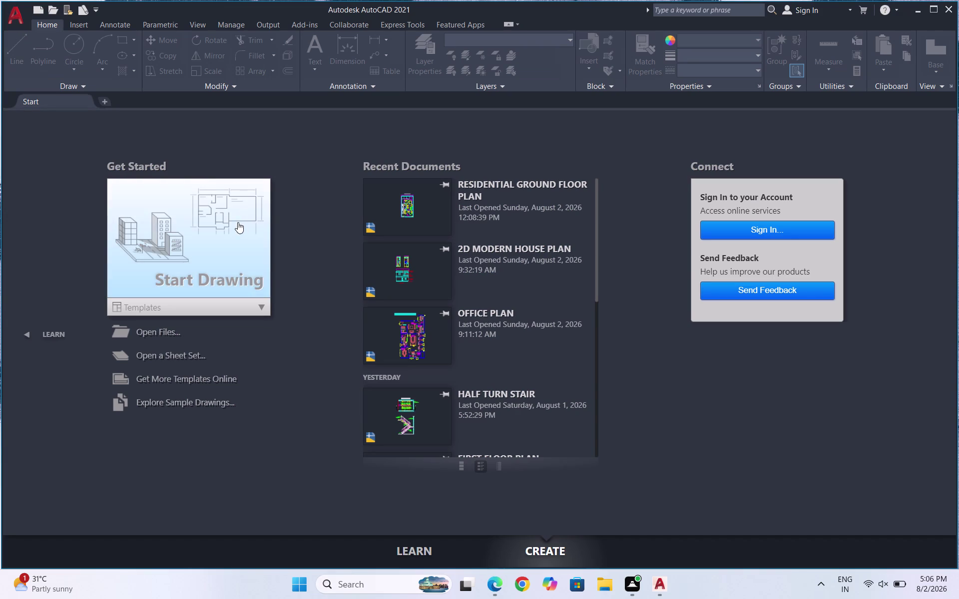
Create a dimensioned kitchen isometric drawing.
Start a new blank drawing and enter the UN units command.
double_click(238, 223)
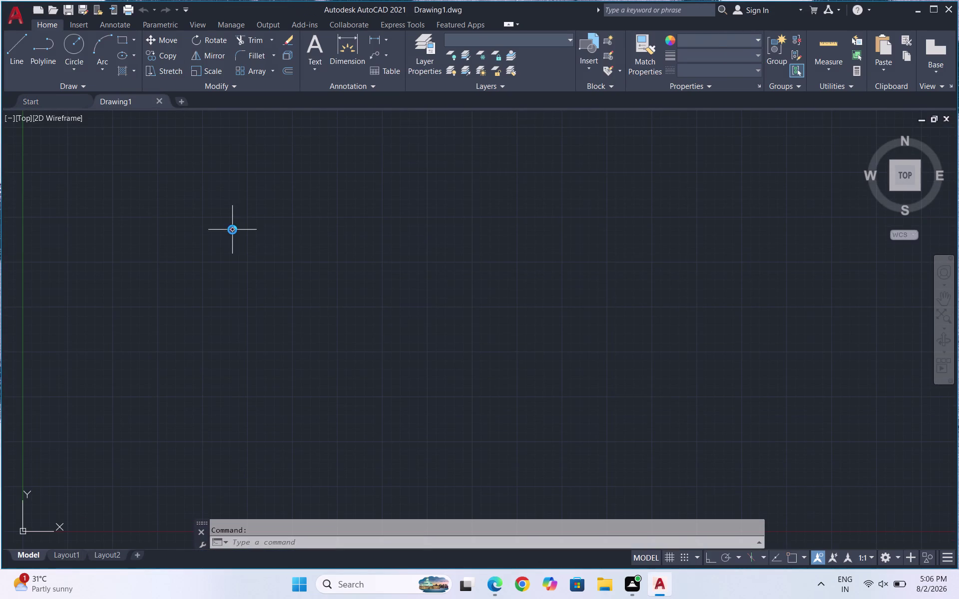
text(UN)
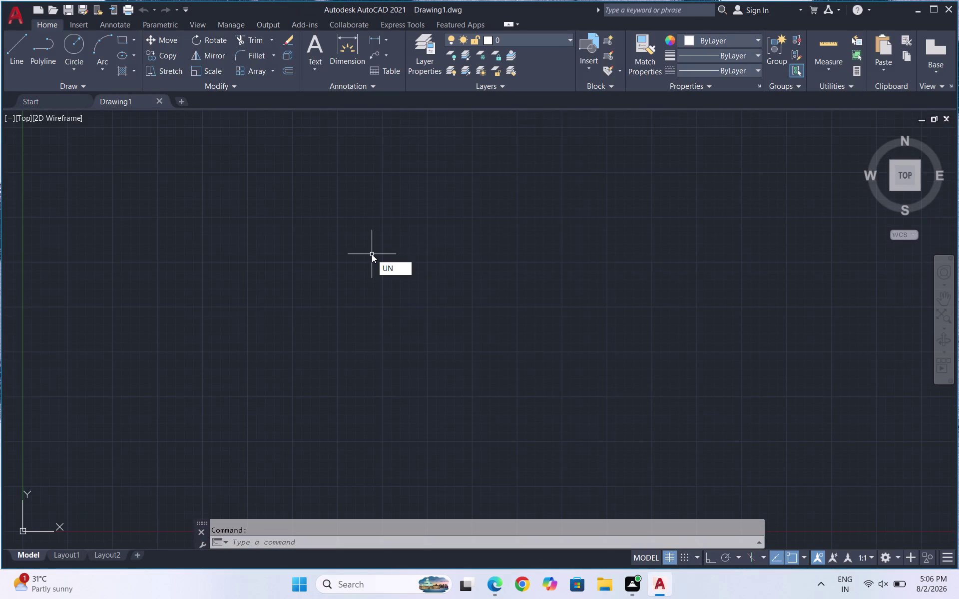
key(Escape)
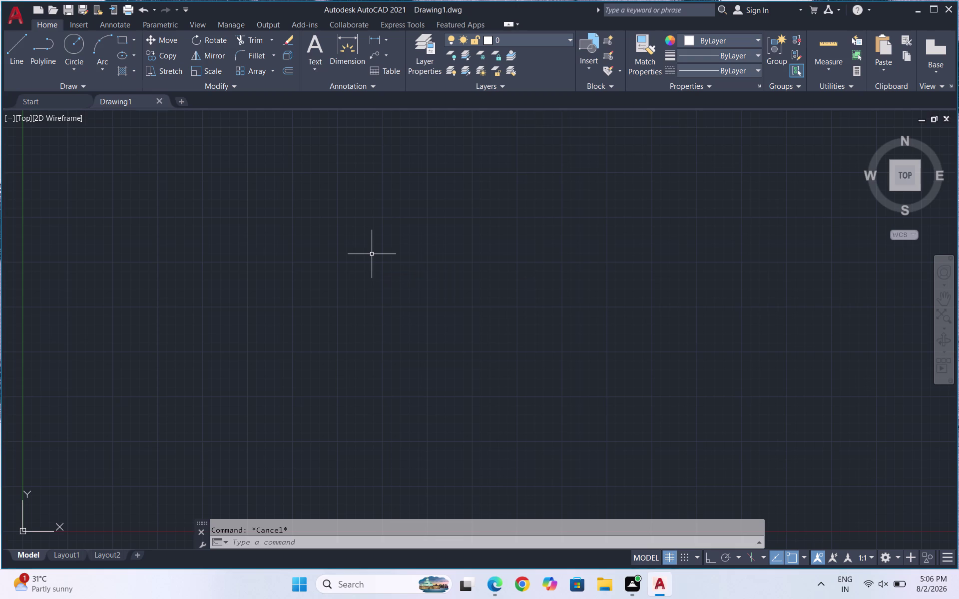
Set the drawing units insertion scale to Millimeters.
text(UN)
key(Return)
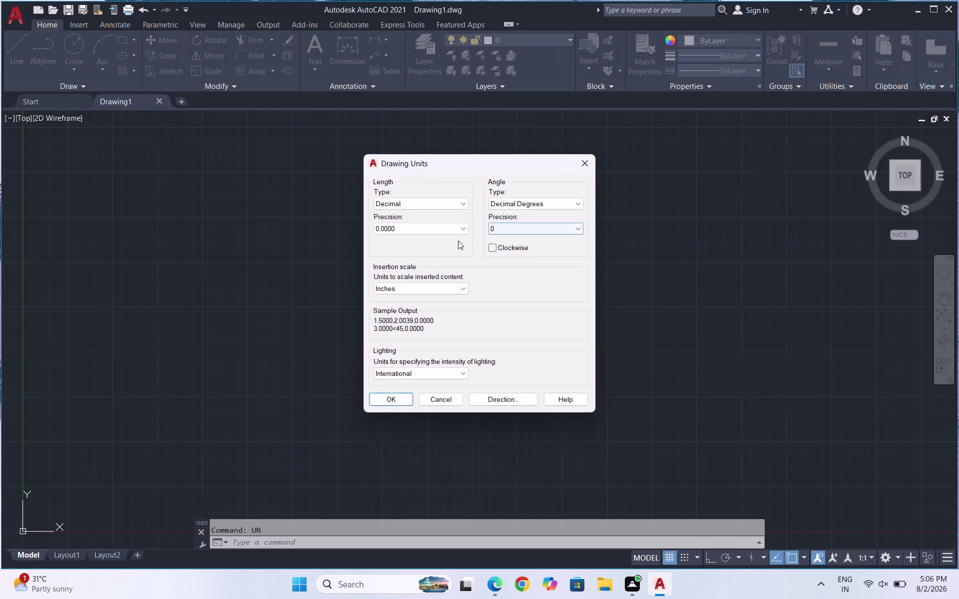
click(385, 399)
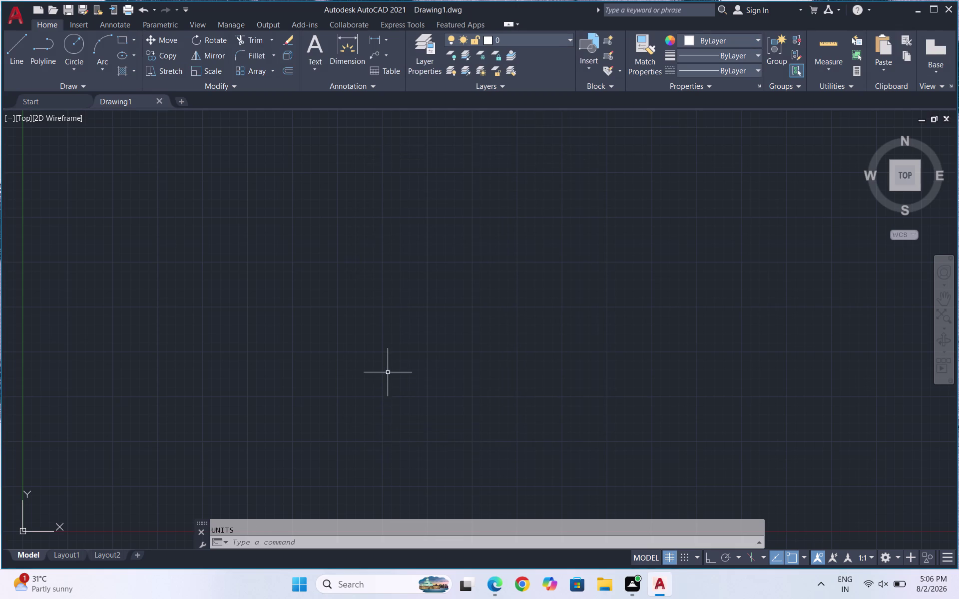
text(UN)
key(Return)
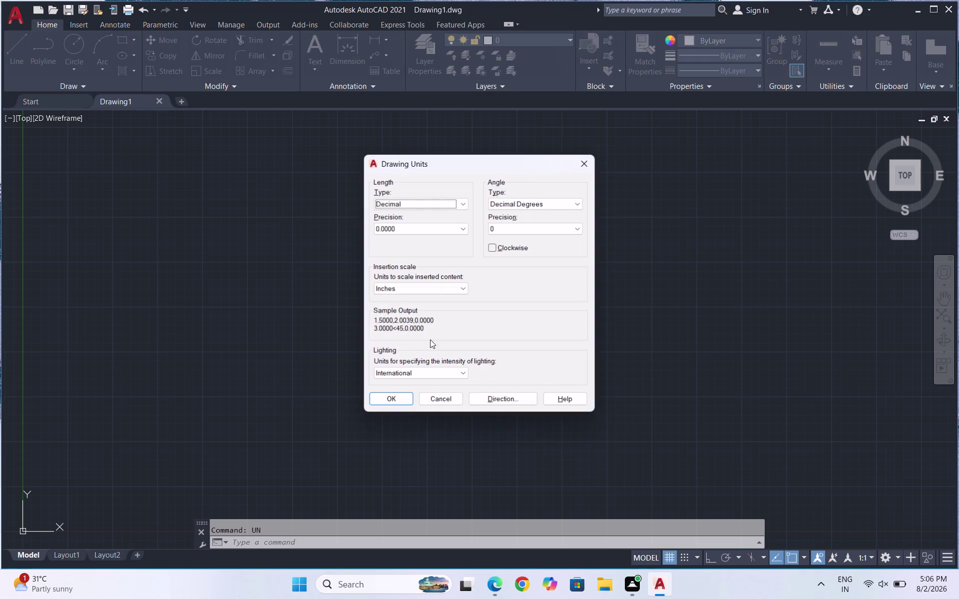
click(442, 291)
click(428, 342)
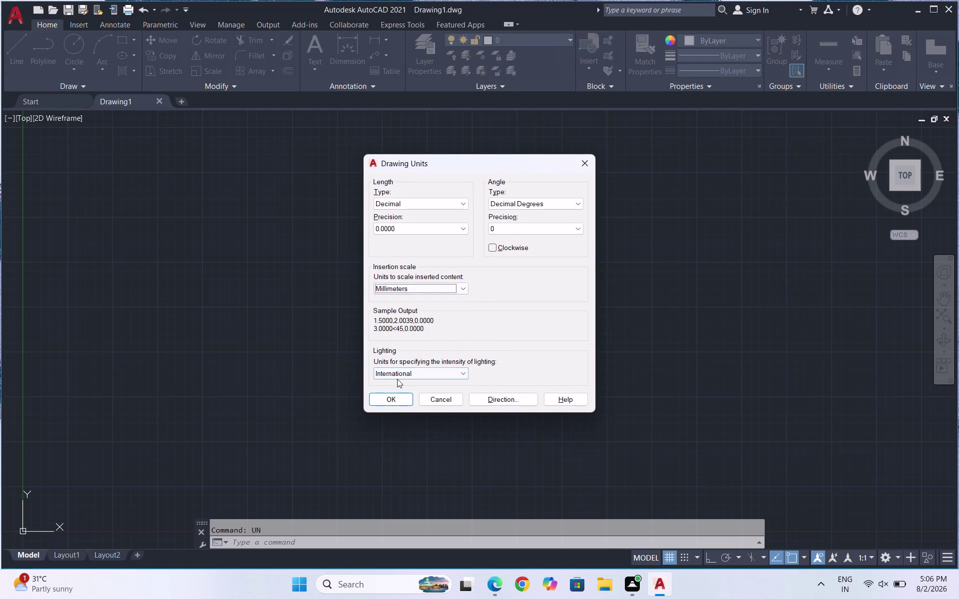
click(386, 401)
Review the Standard dimension style's primary units precision, then close the dimension style settings.
key(d)
key(Return)
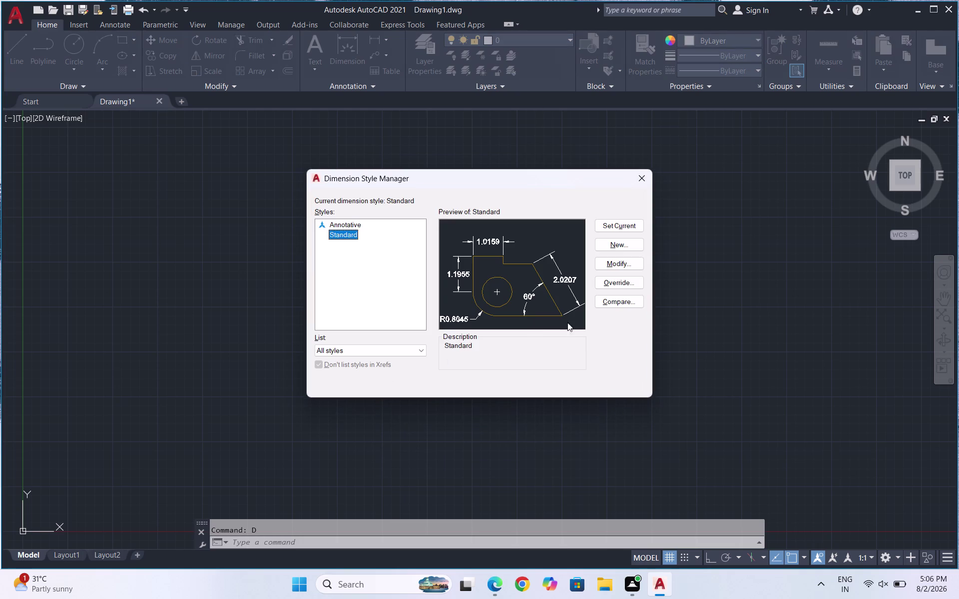
click(620, 266)
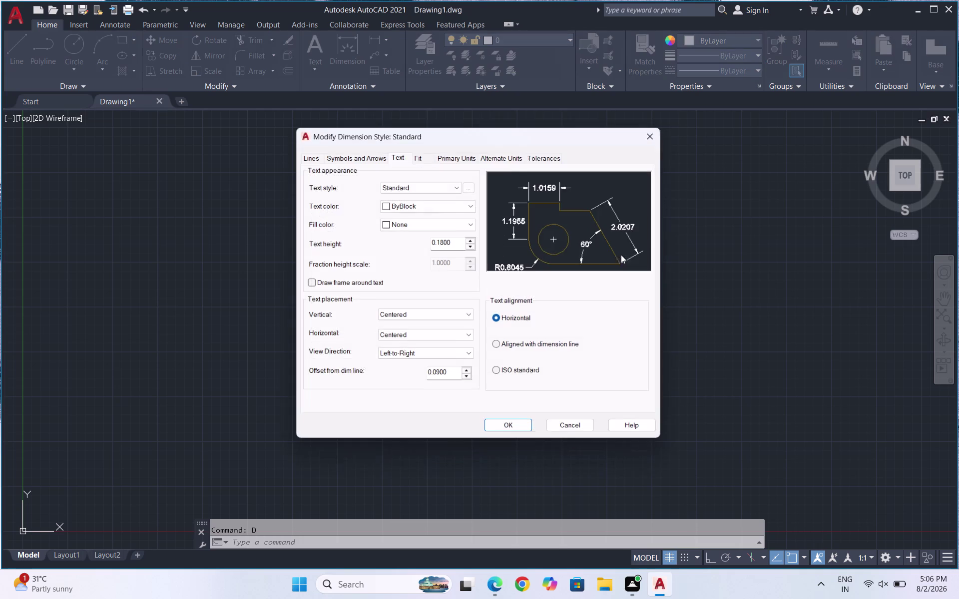
click(457, 154)
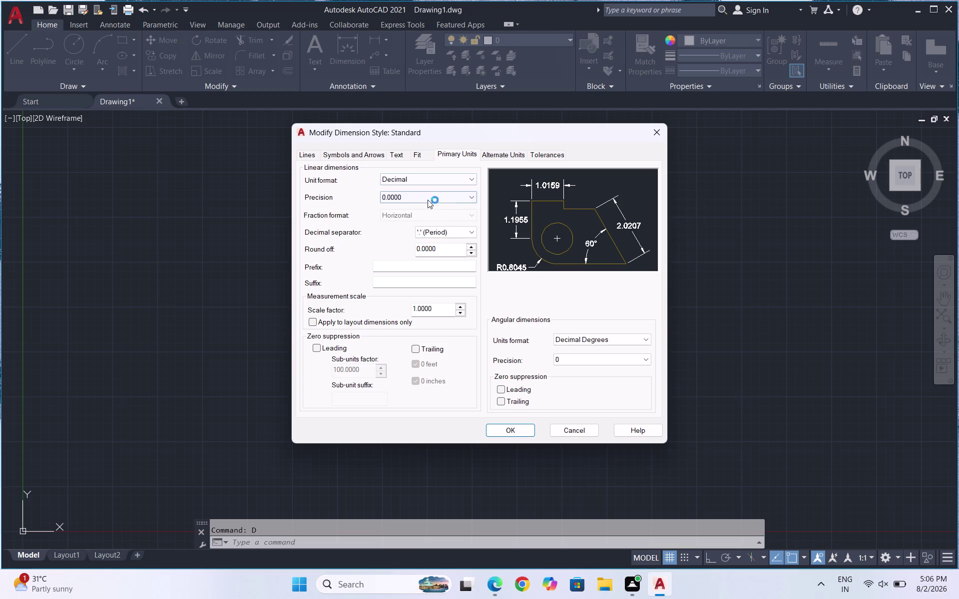
click(427, 201)
click(430, 202)
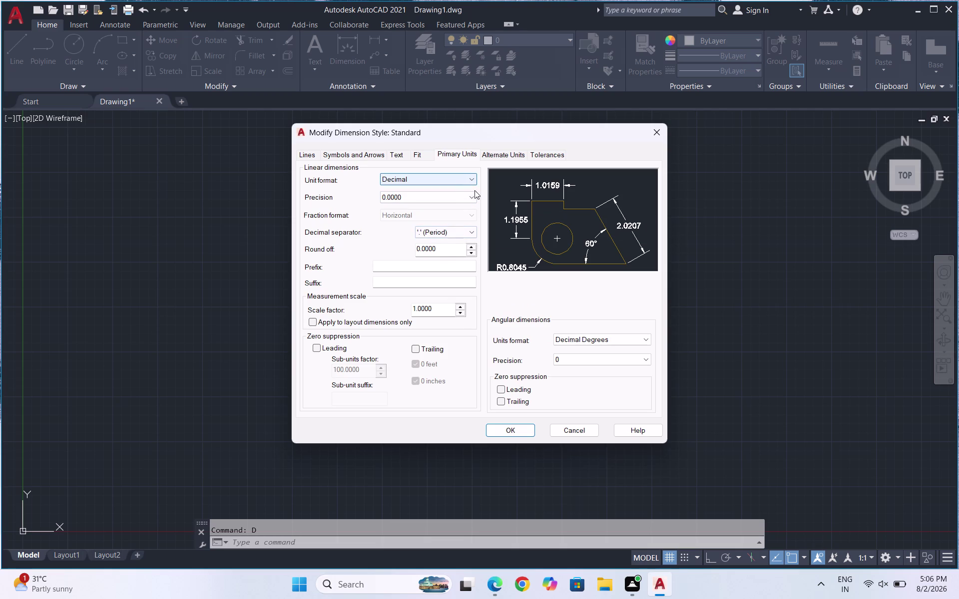
click(503, 433)
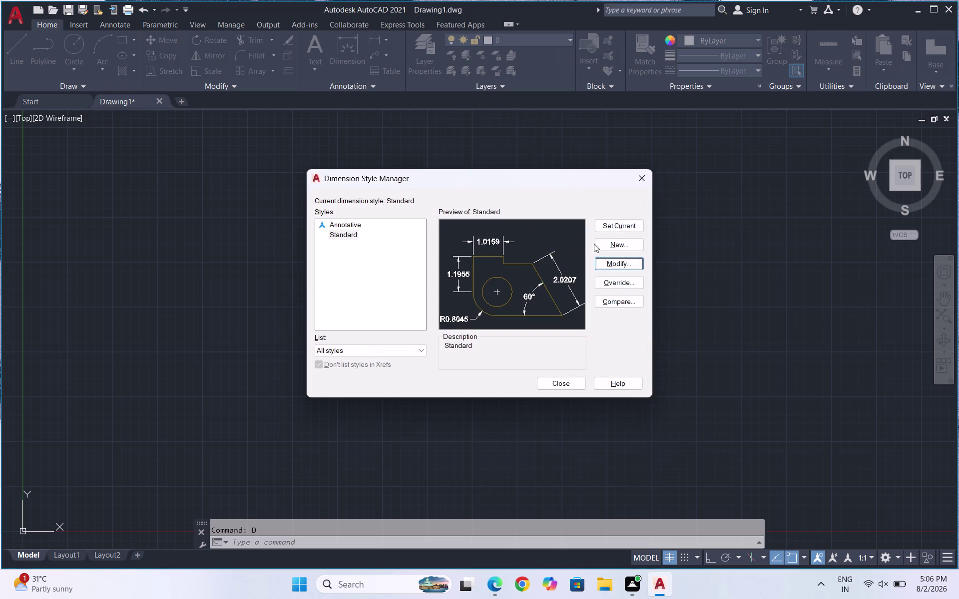
click(614, 223)
click(572, 386)
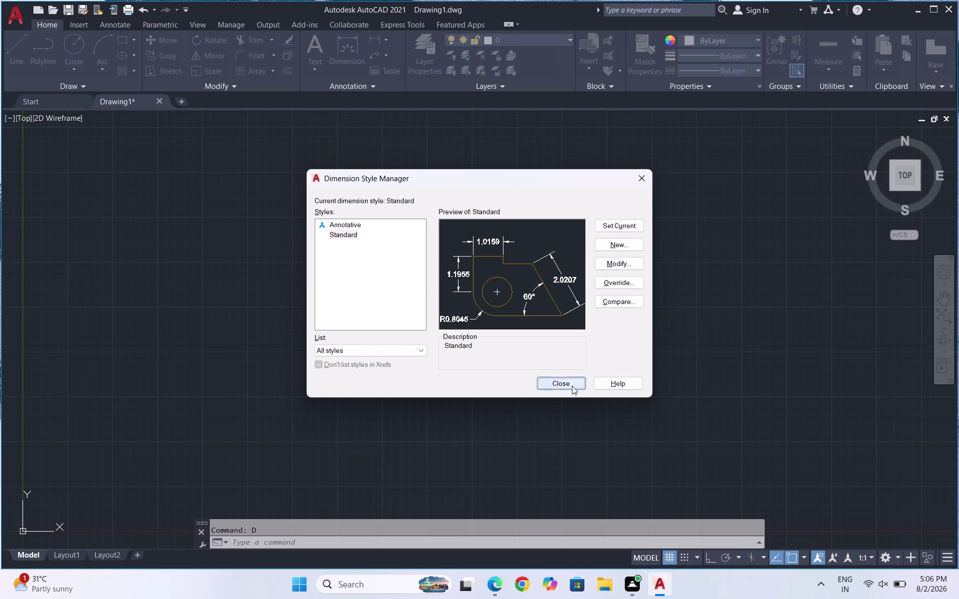
Choose a new length precision in Drawing Units and switch the isoplane to Top.
text(UN)
key(Return)
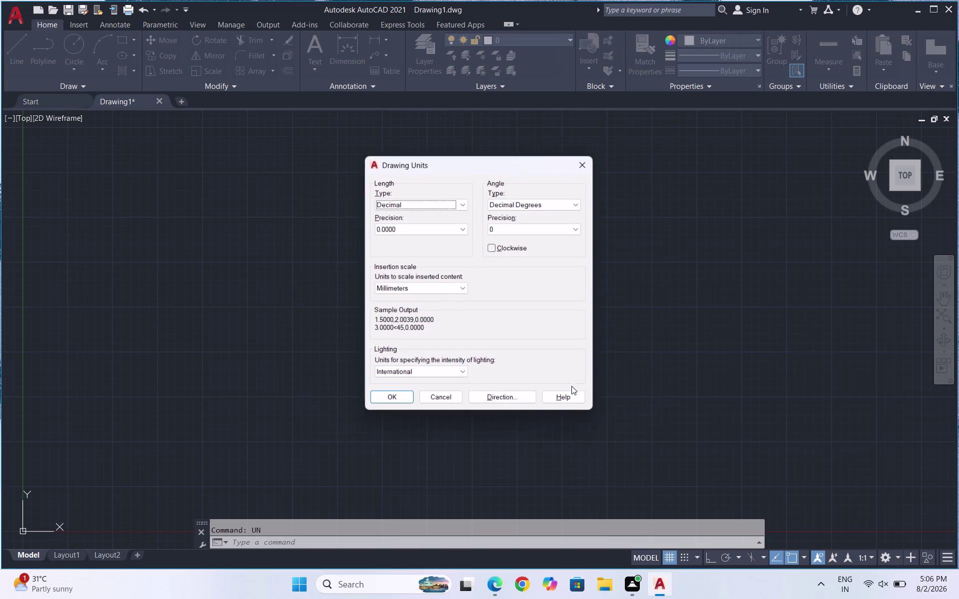
click(435, 226)
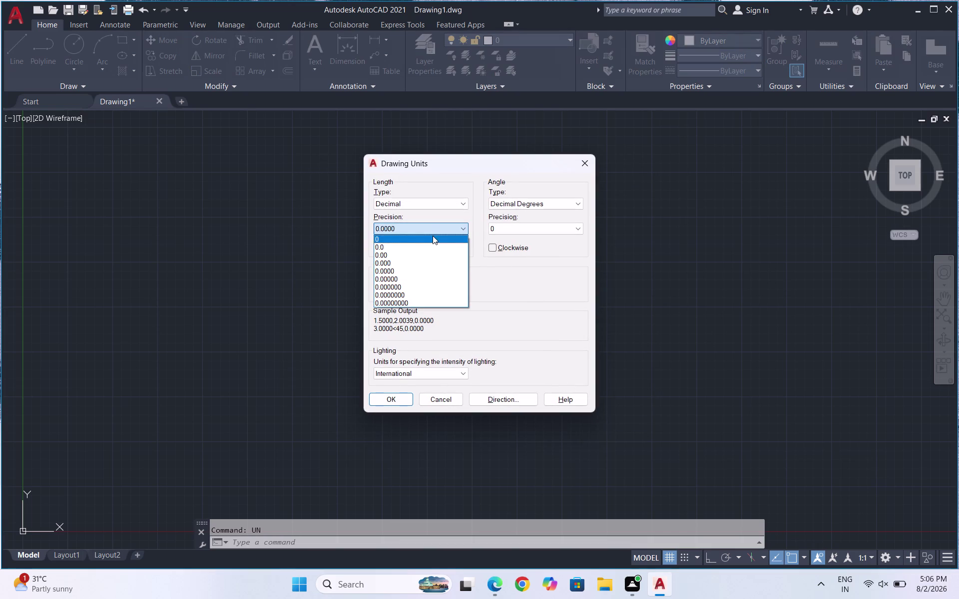
click(433, 236)
click(386, 397)
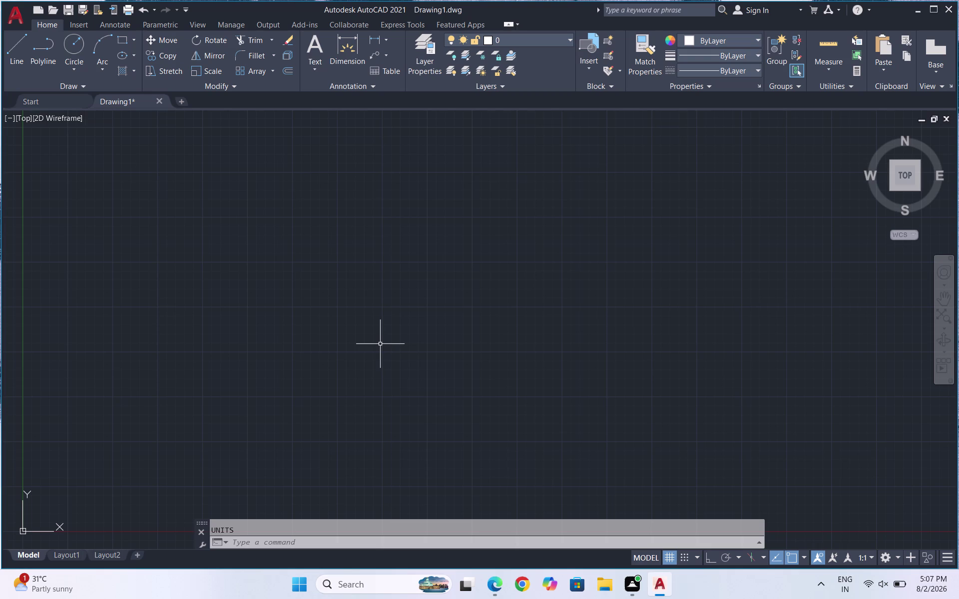
key(F5)
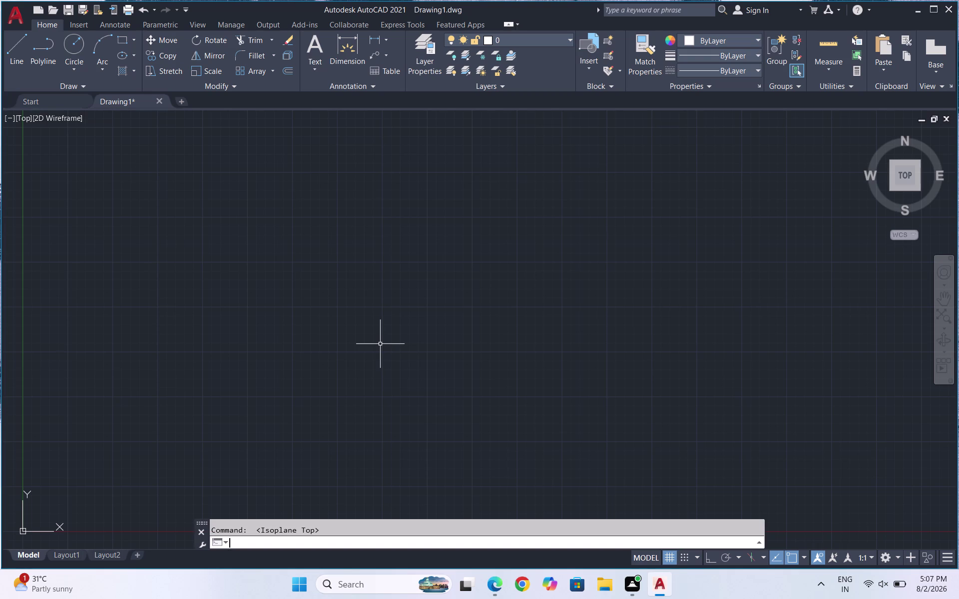
Start a trial line from one point, then cancel it.
key(l)
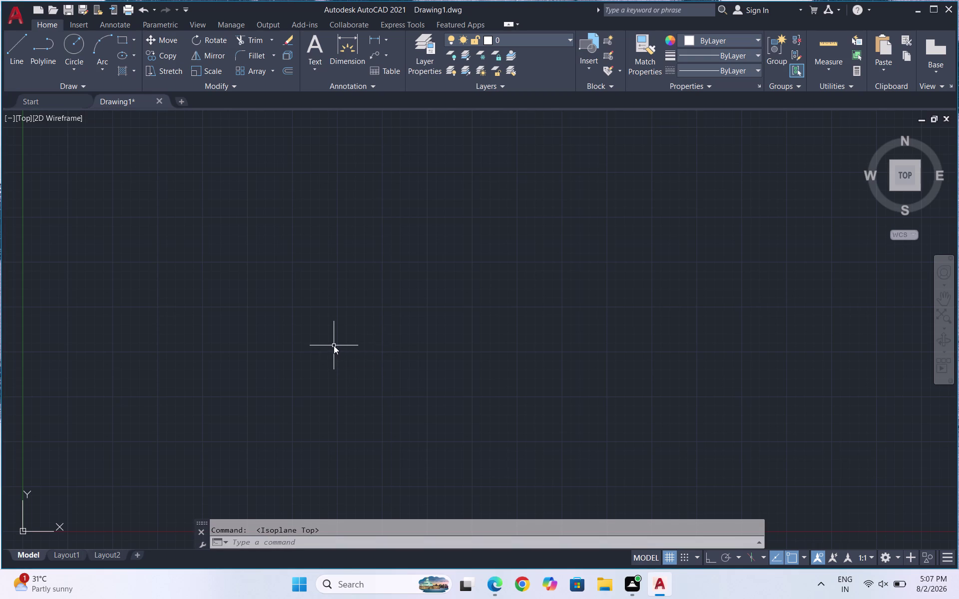
key(Return)
click(319, 357)
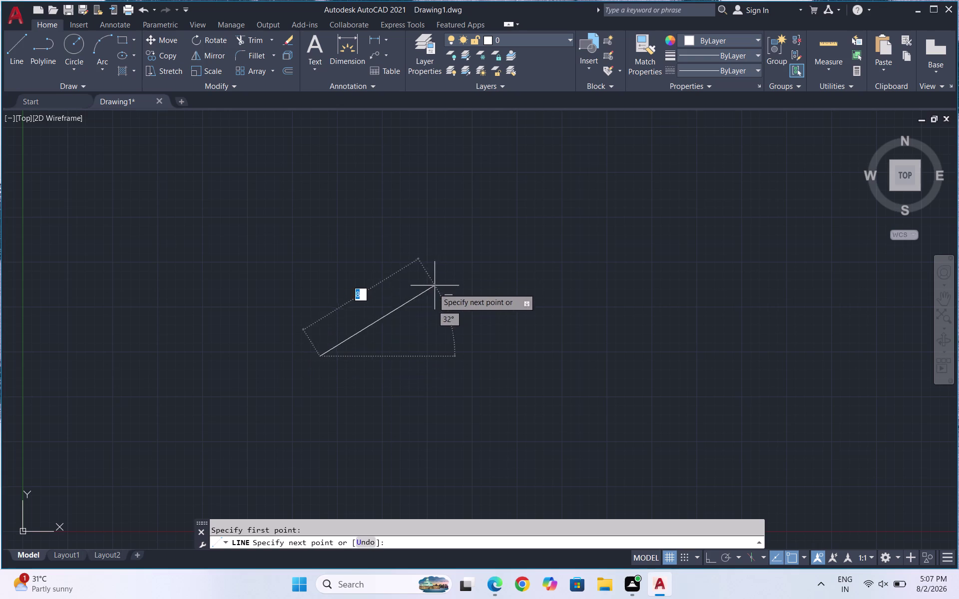
key(Escape)
key(Escape)
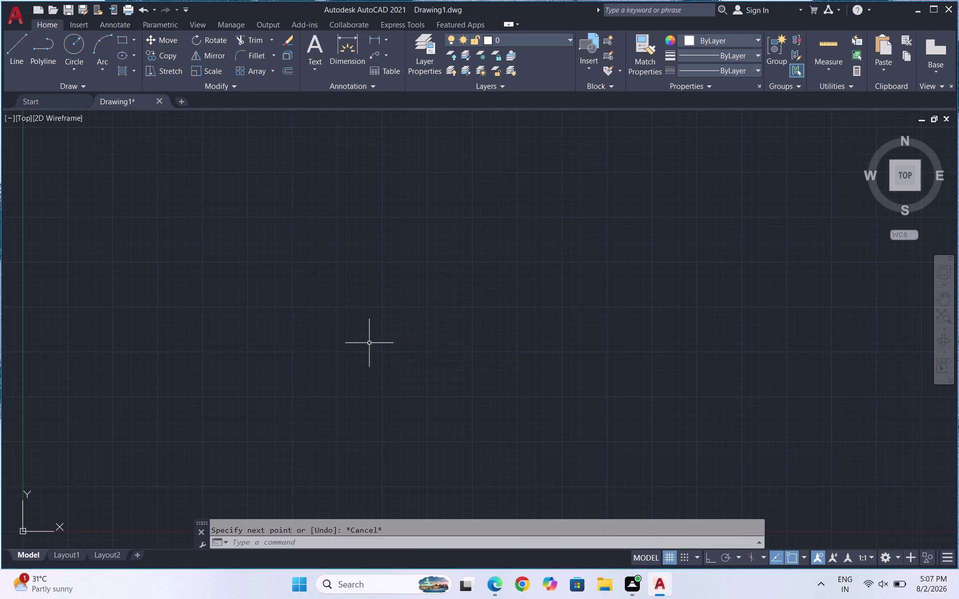
key(Escape)
key(Escape)
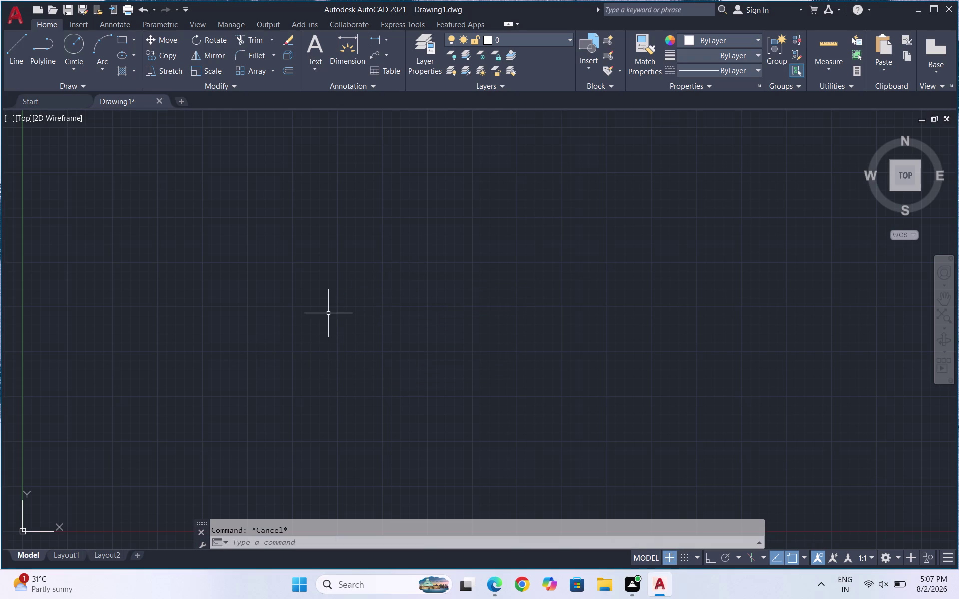
key(Escape)
key(Escape)
key(Escape)
key(Escape)
key(Escape)
key(Escape)
Make Left the current isoplane and turn on isometric drafting.
key(F5)
key(Escape)
key(Escape)
key(Escape)
key(Escape)
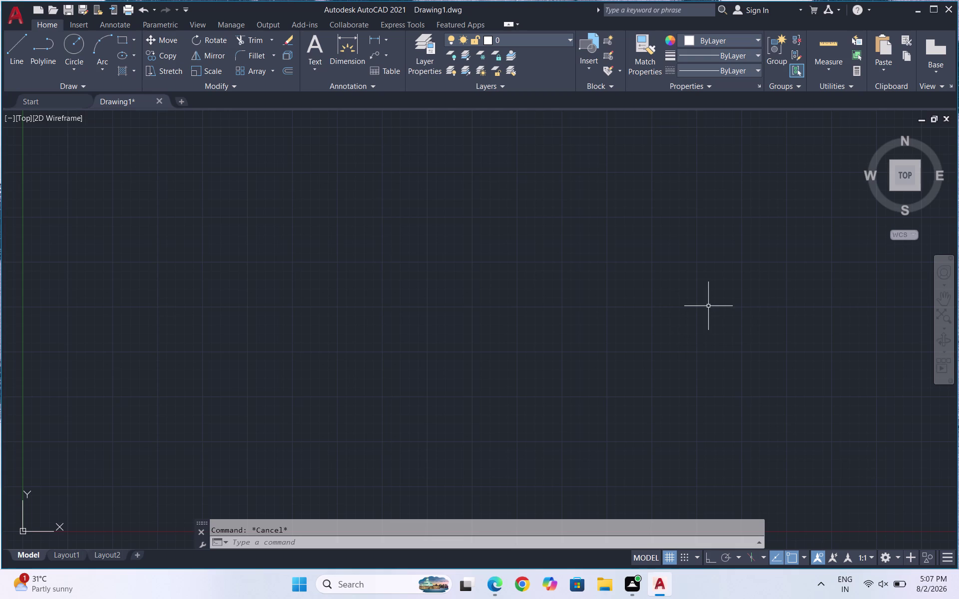
key(Escape)
key(Escape)
key(F5)
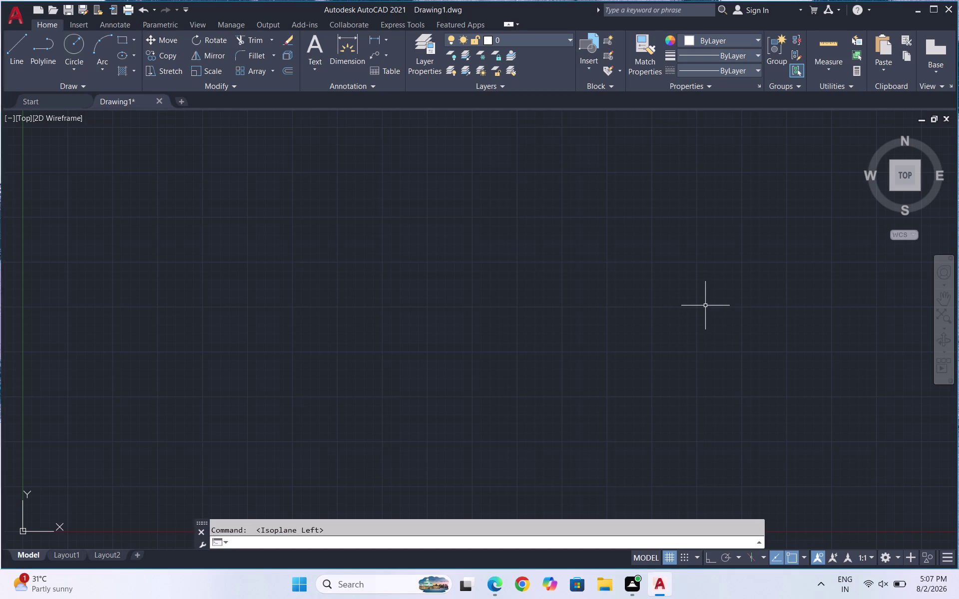
click(754, 561)
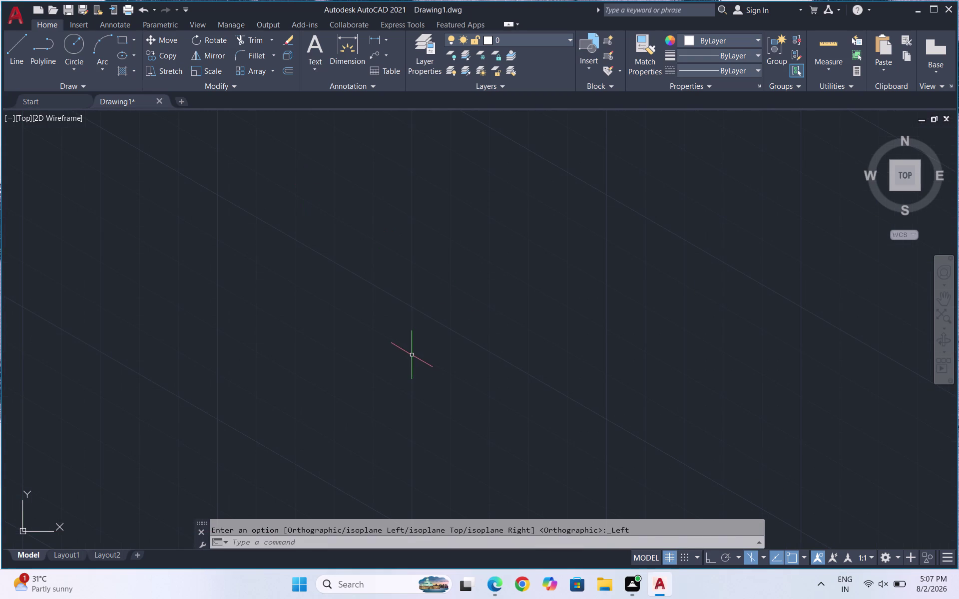
Start a line at a first point on the isometric grid.
key(l)
key(Return)
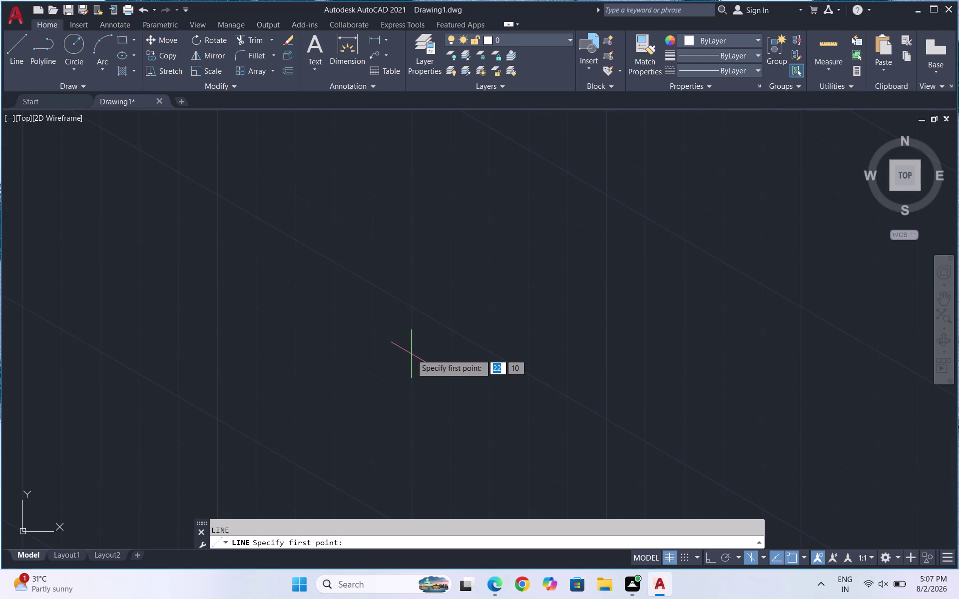
key(l)
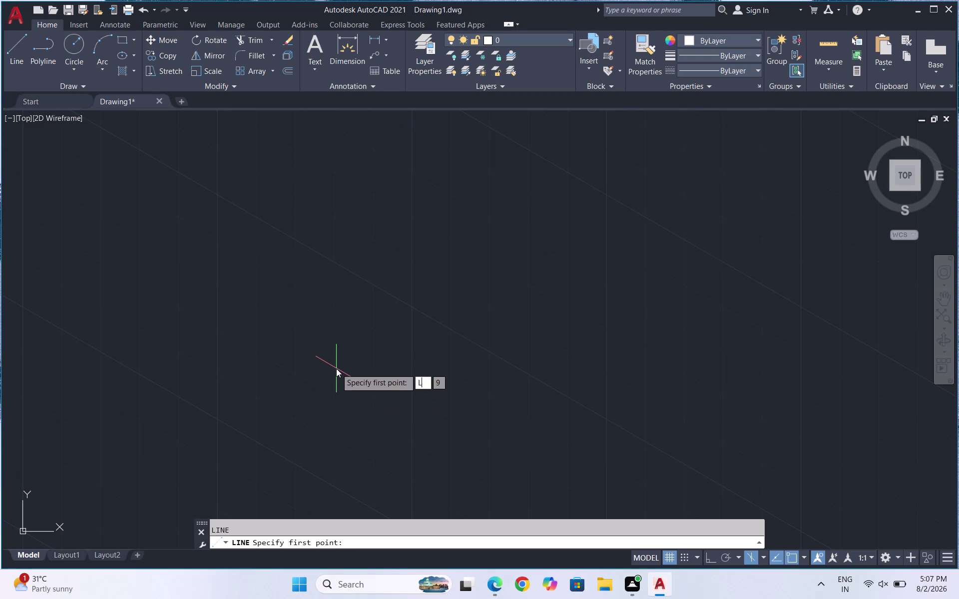
key(Return)
key(Escape)
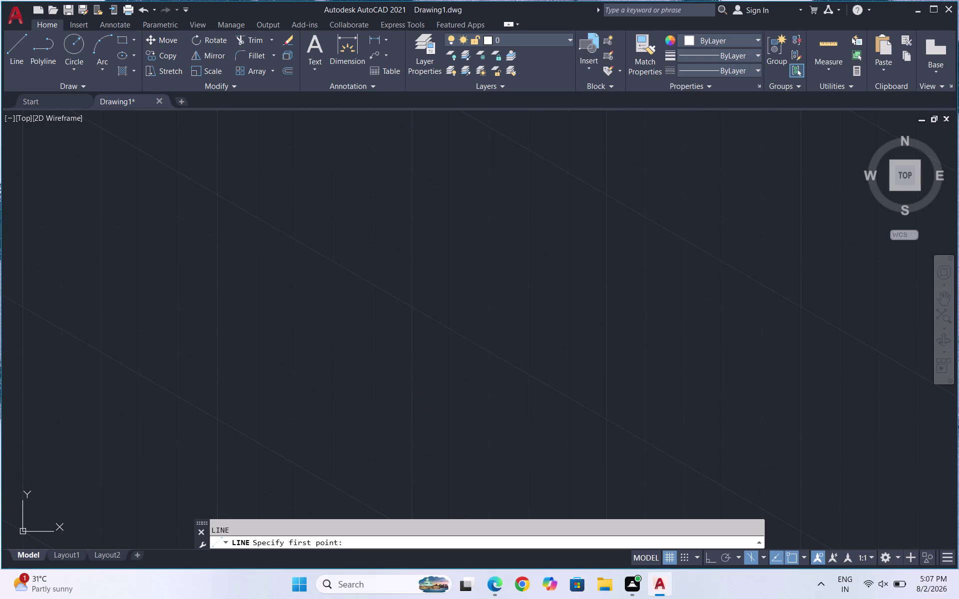
key(l)
key(Return)
click(316, 328)
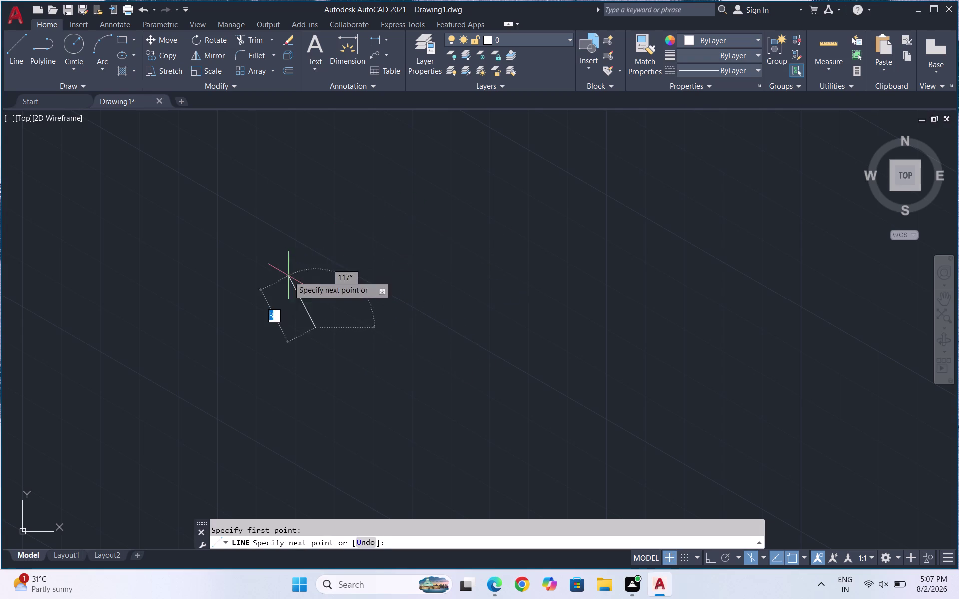
Draw the first 600-unit segment along an isometric axis.
key(F8)
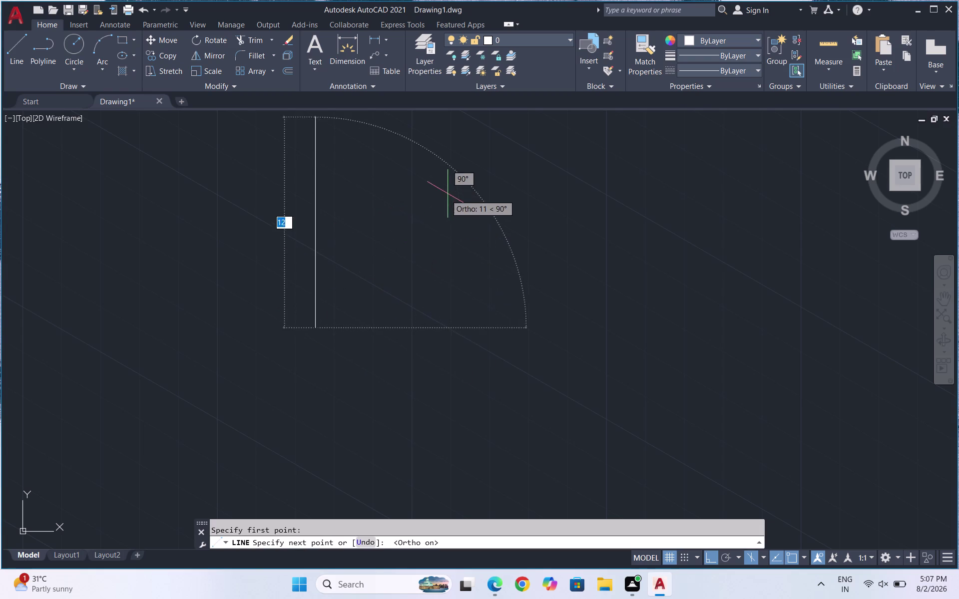
key(F8)
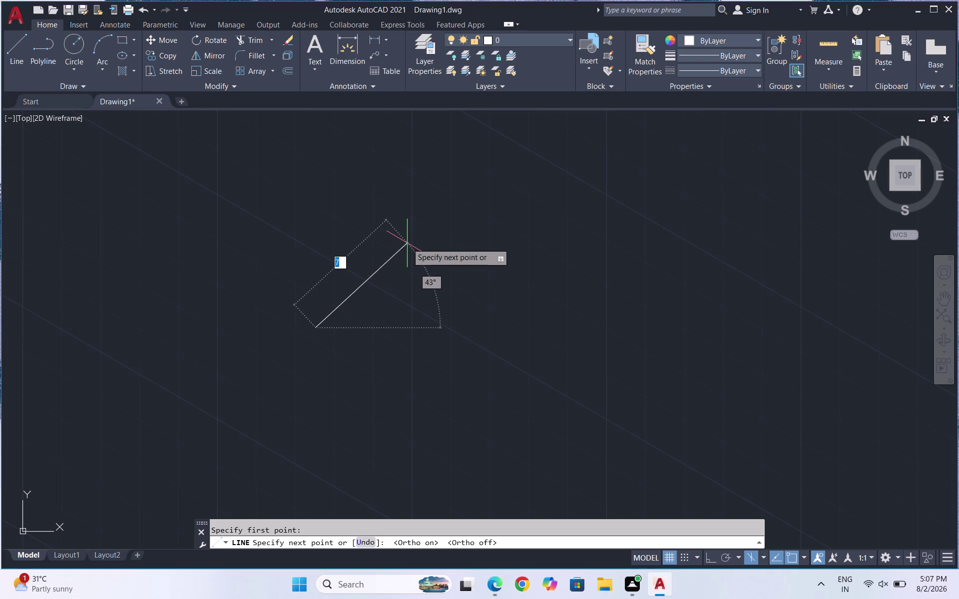
text(6)
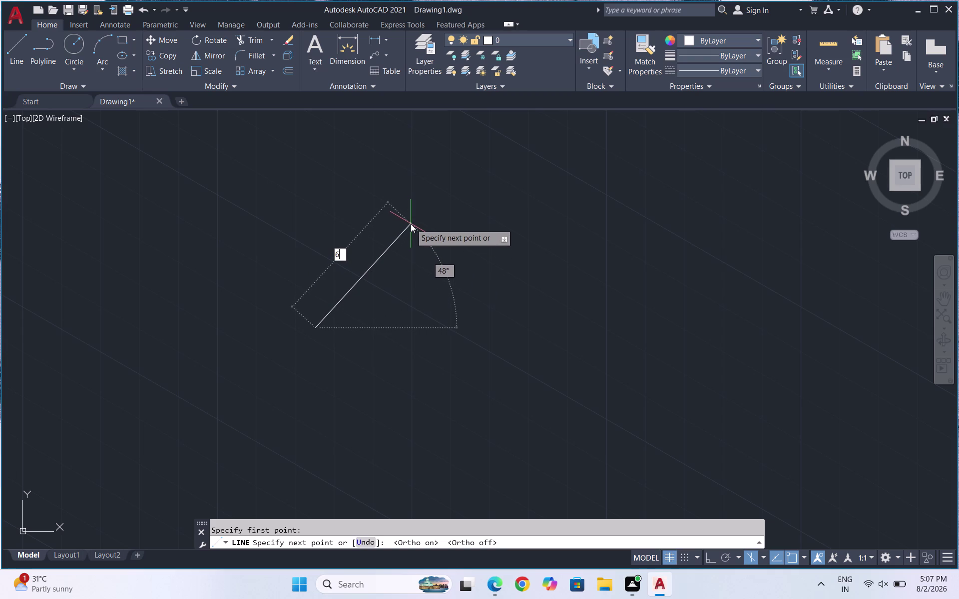
text(00)
key(Return)
End the current line and zoom to frame the drawing.
scroll(down, 3)
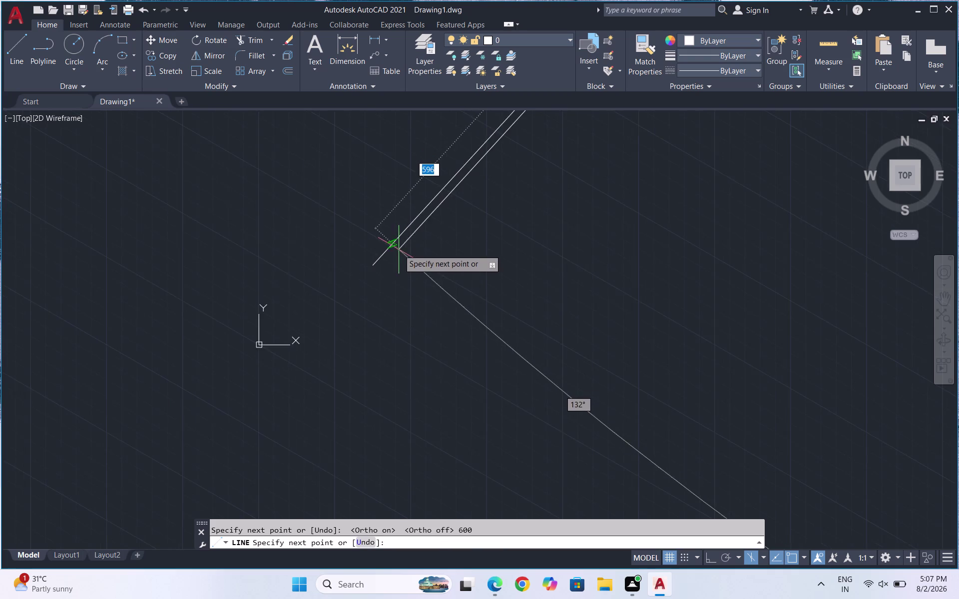
scroll(down, 3)
scroll(down, 3)
scroll(down, 3)
scroll(down, 3)
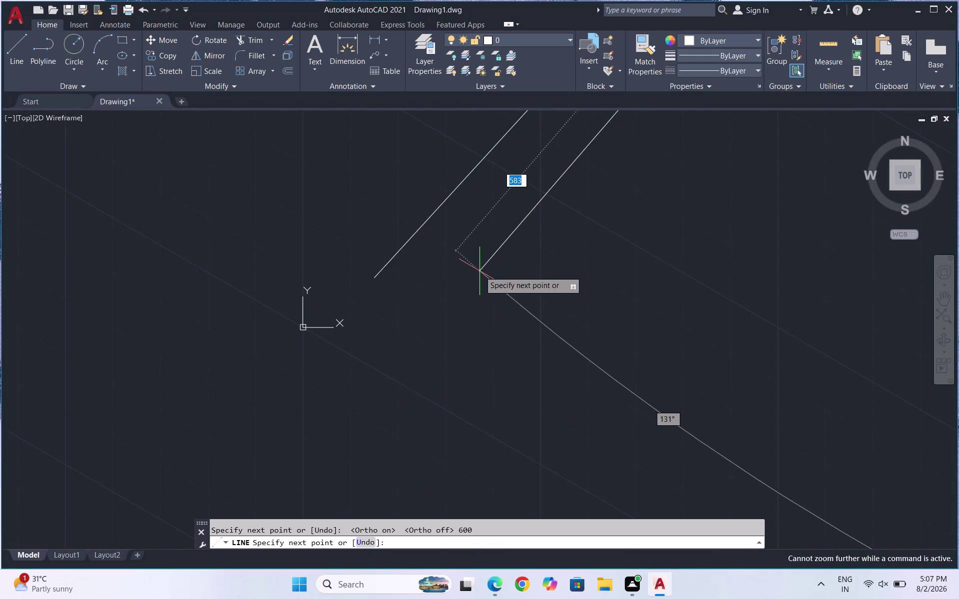
key(Escape)
scroll(down, 3)
scroll(down, 3)
scroll(up, 3)
scroll(down, 3)
scroll(down, 3)
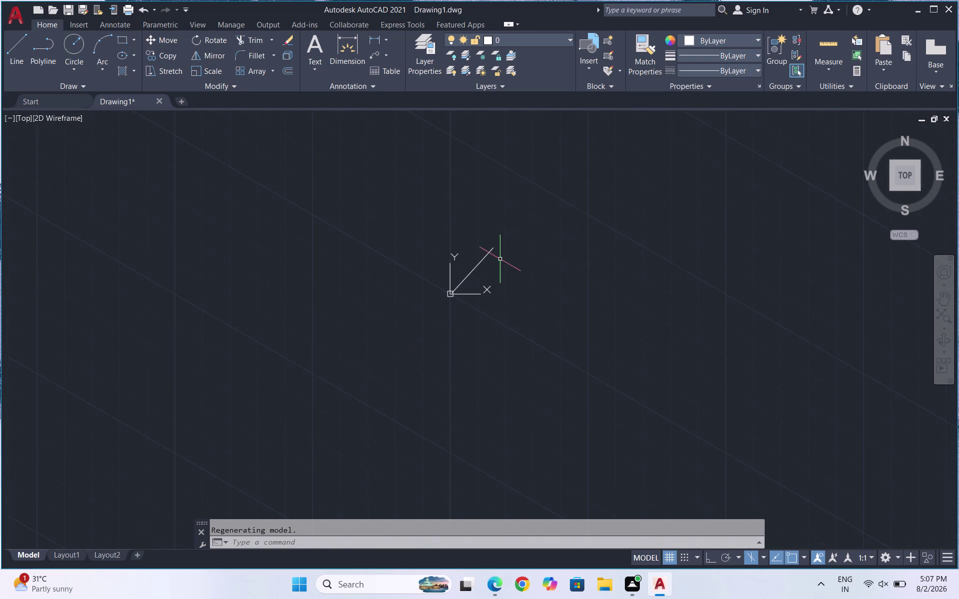
scroll(up, 3)
scroll(up, 3)
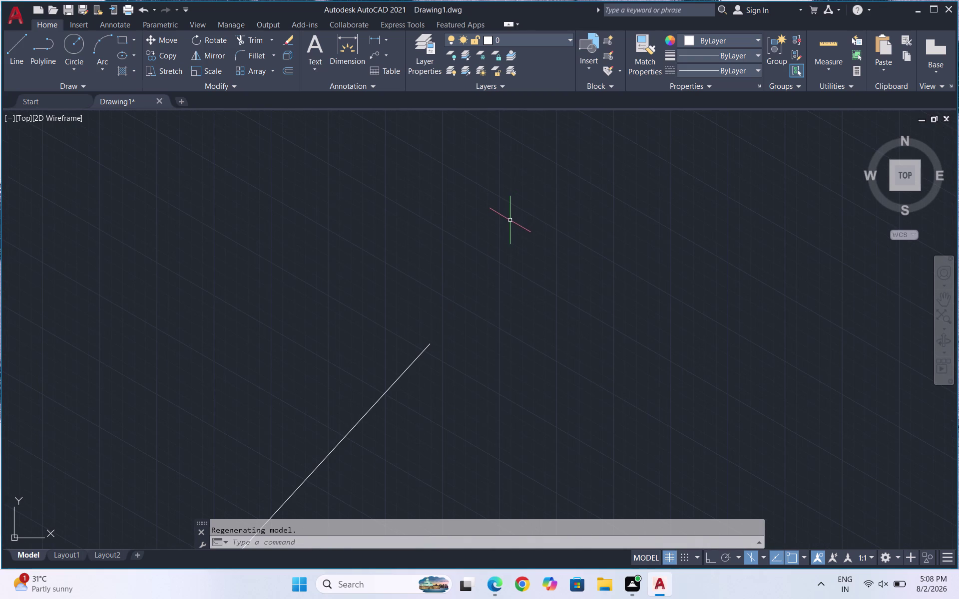
Extend the diagonal with a 600-unit line from its upper end.
key(l)
key(Return)
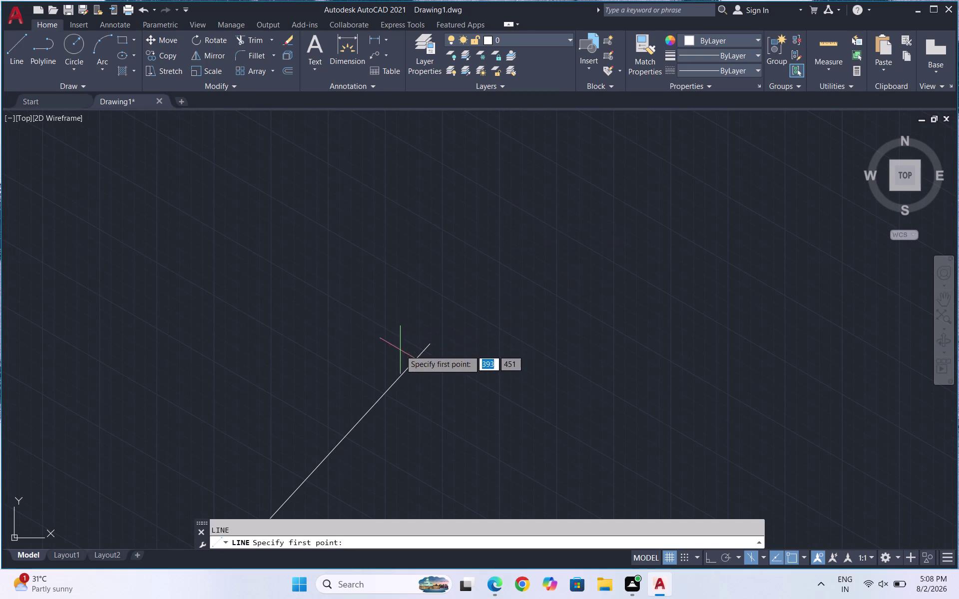
click(428, 347)
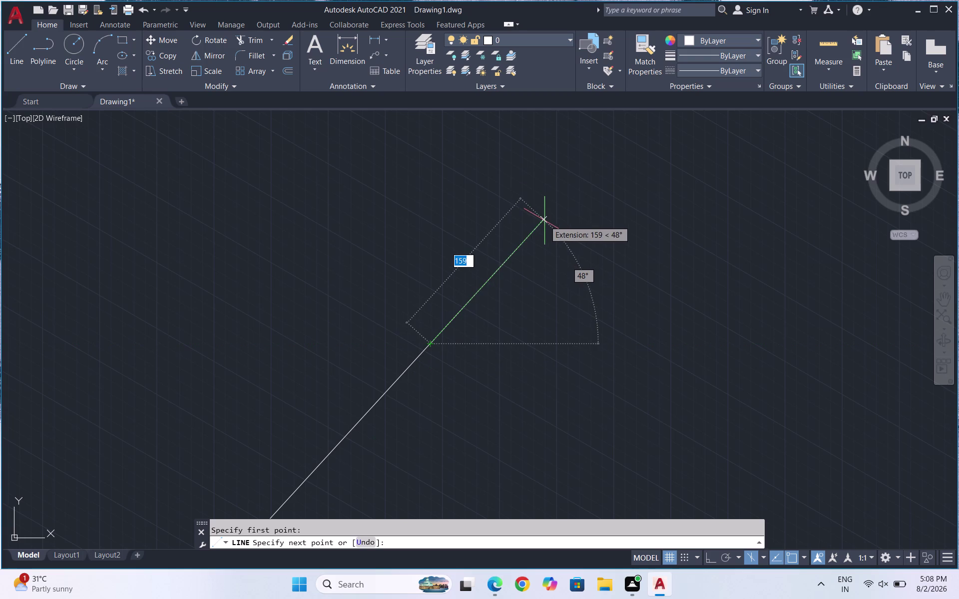
key(F8)
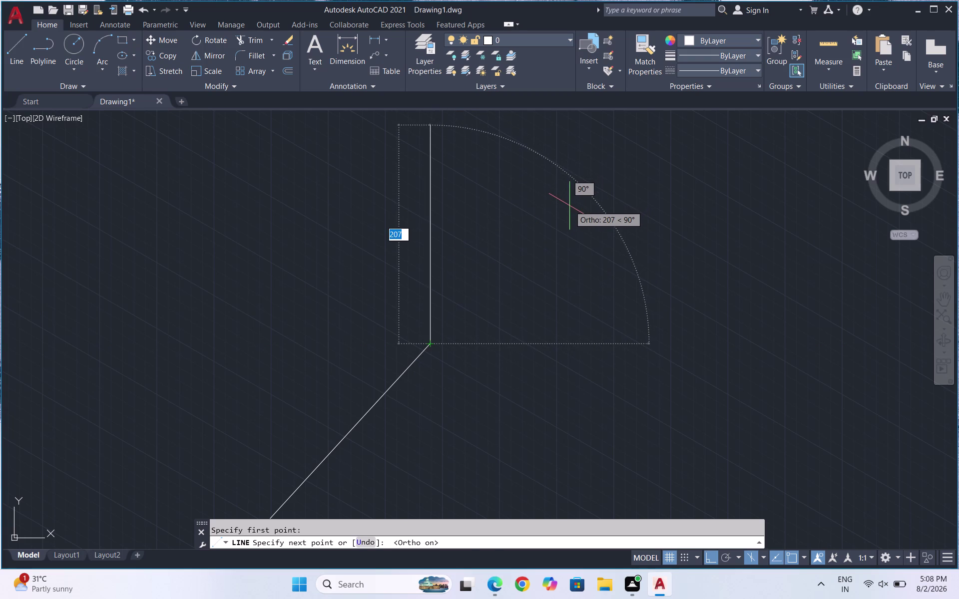
key(F8)
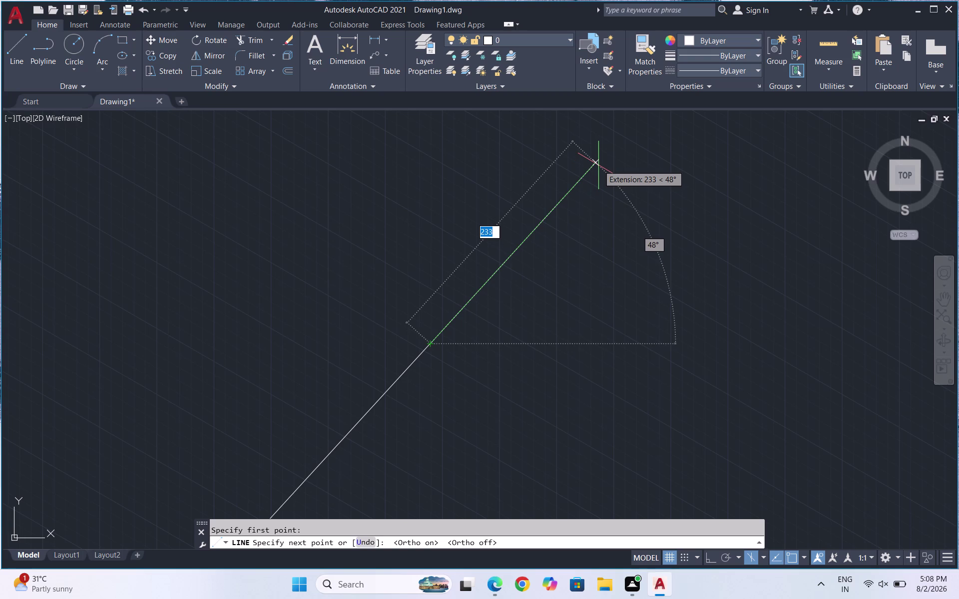
text(600)
key(Return)
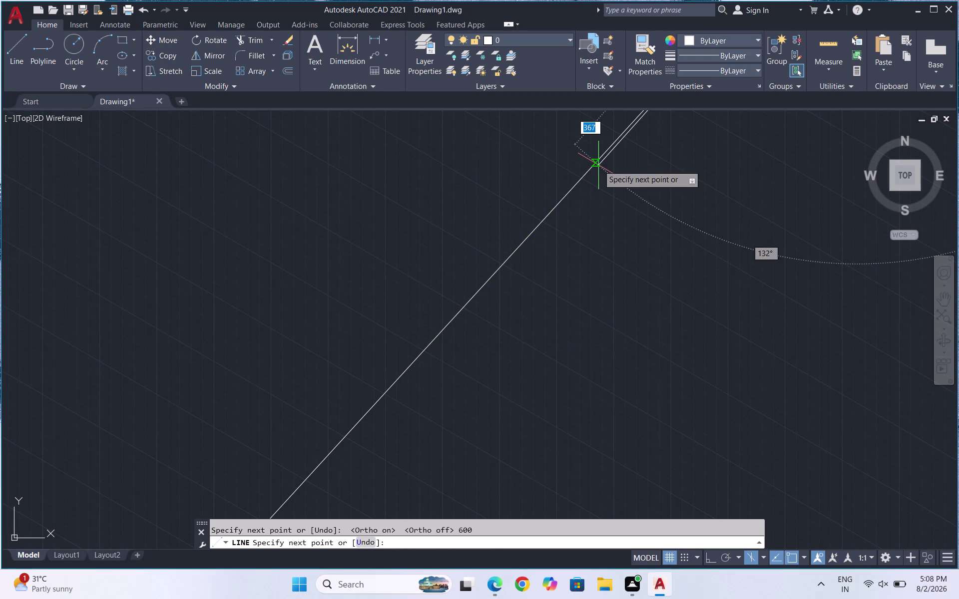
Continue the line with a further typed segment length.
scroll(down, 3)
scroll(down, 3)
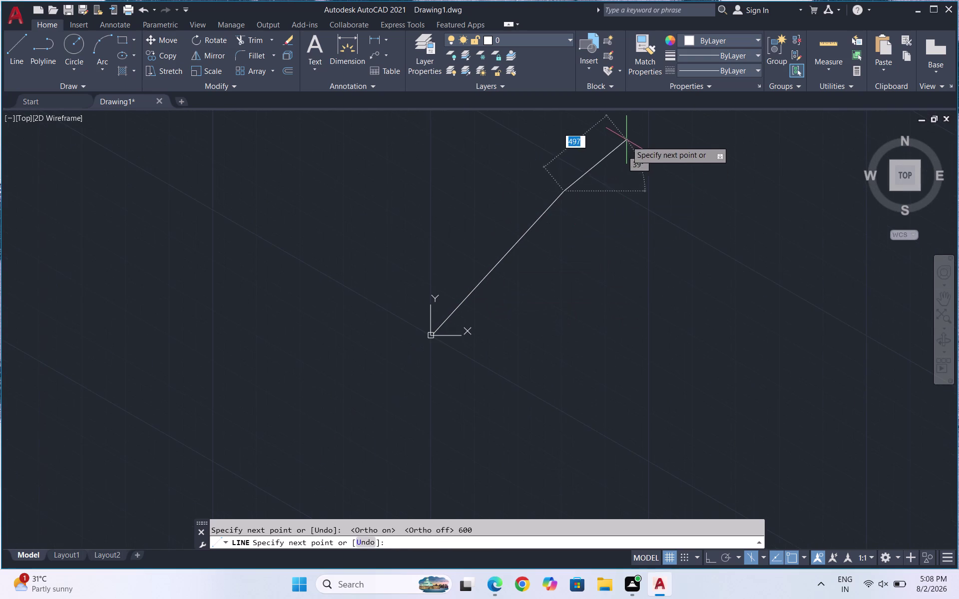
scroll(down, 3)
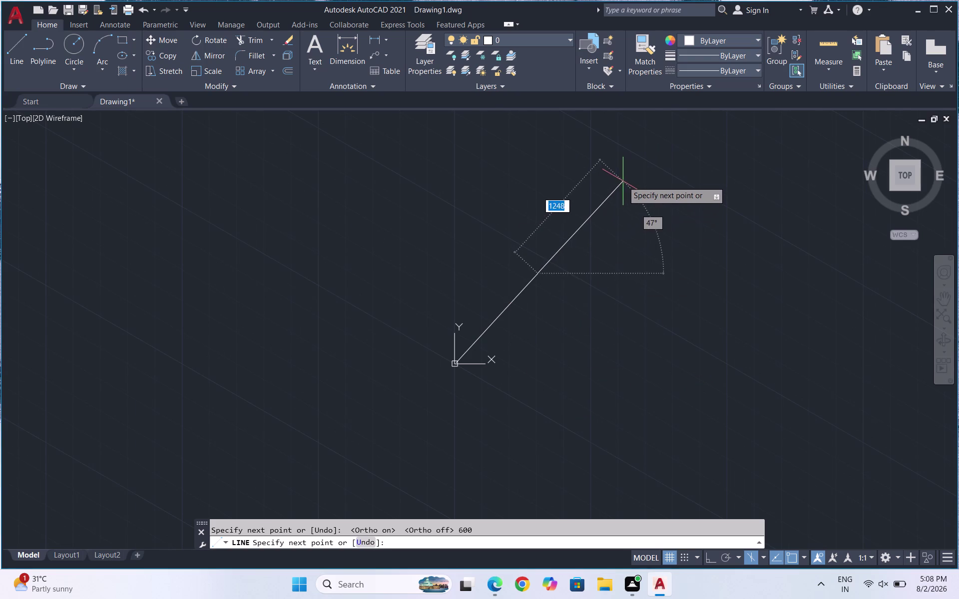
scroll(up, 3)
scroll(down, 3)
scroll(up, 3)
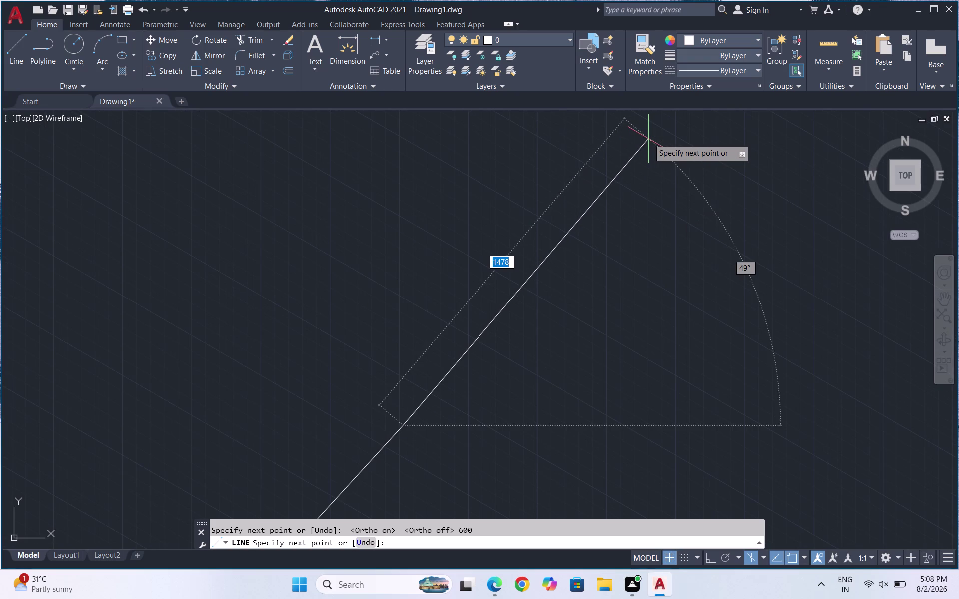
text(60)
right_click(648, 139)
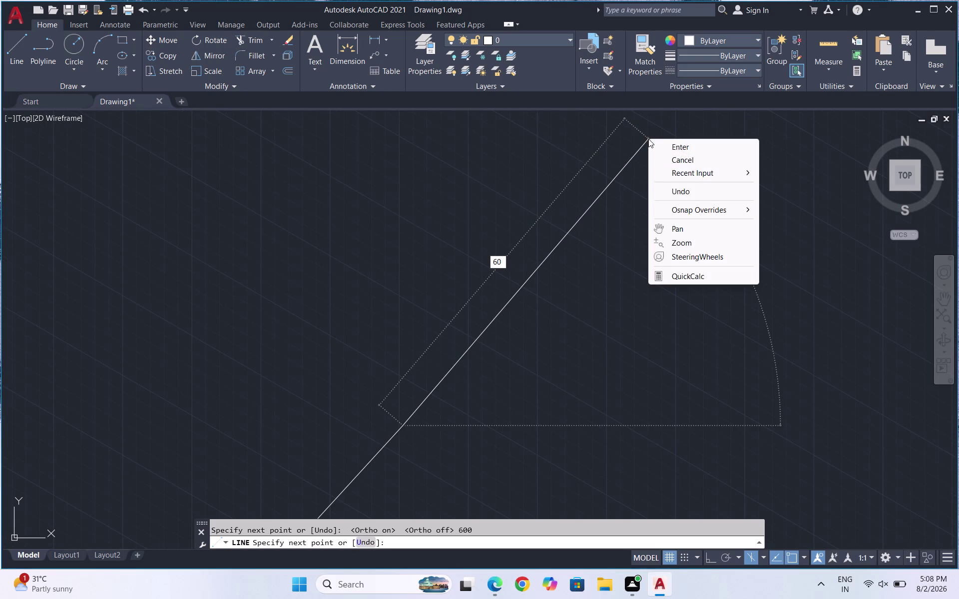
key(0)
click(500, 260)
key(0)
key(Return)
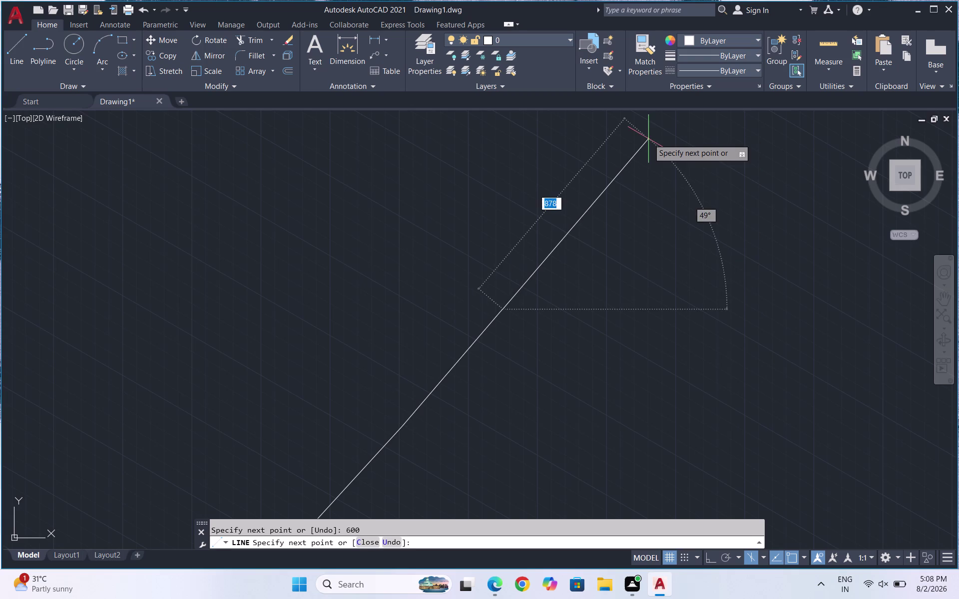
End the line and select the diagonal's segments to inspect them.
scroll(down, 3)
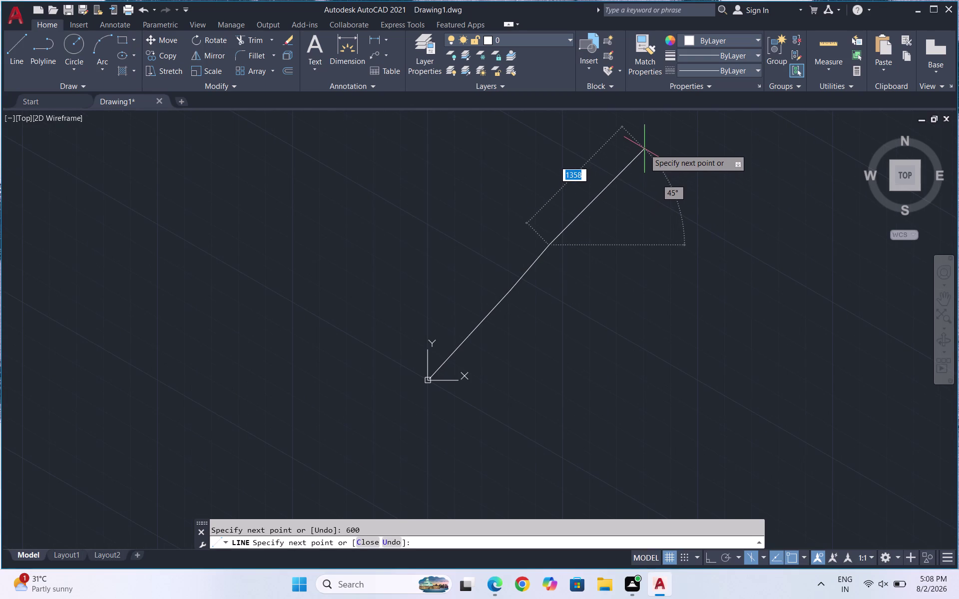
key(Escape)
click(525, 273)
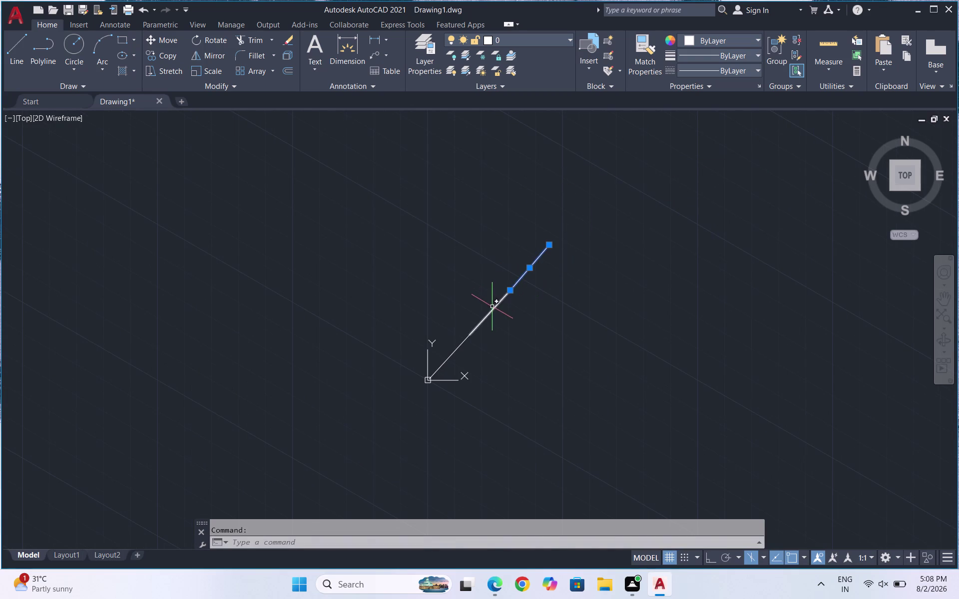
click(492, 307)
click(454, 348)
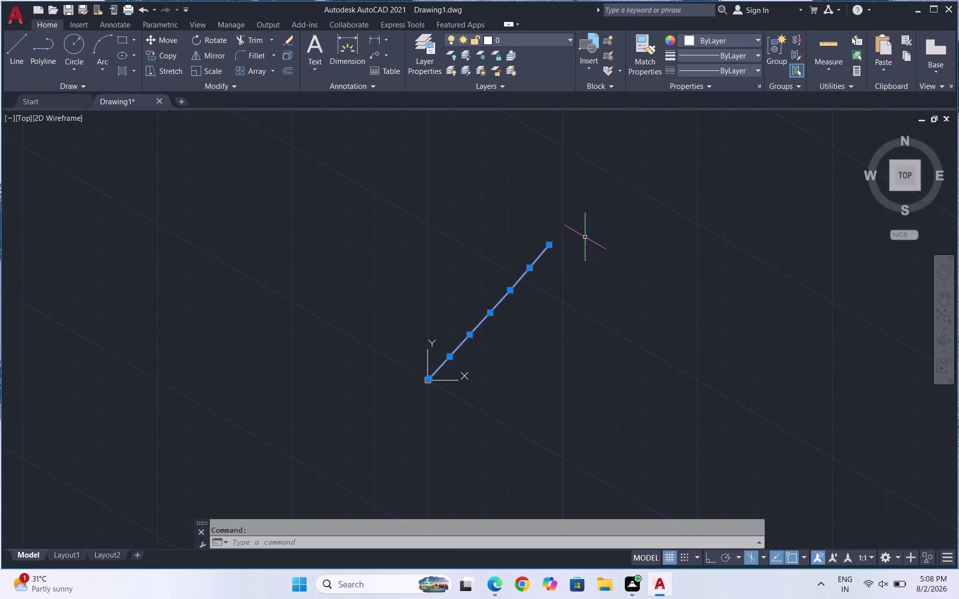
key(Escape)
Draw another 600-unit extension from the diagonal's upper end.
key(l)
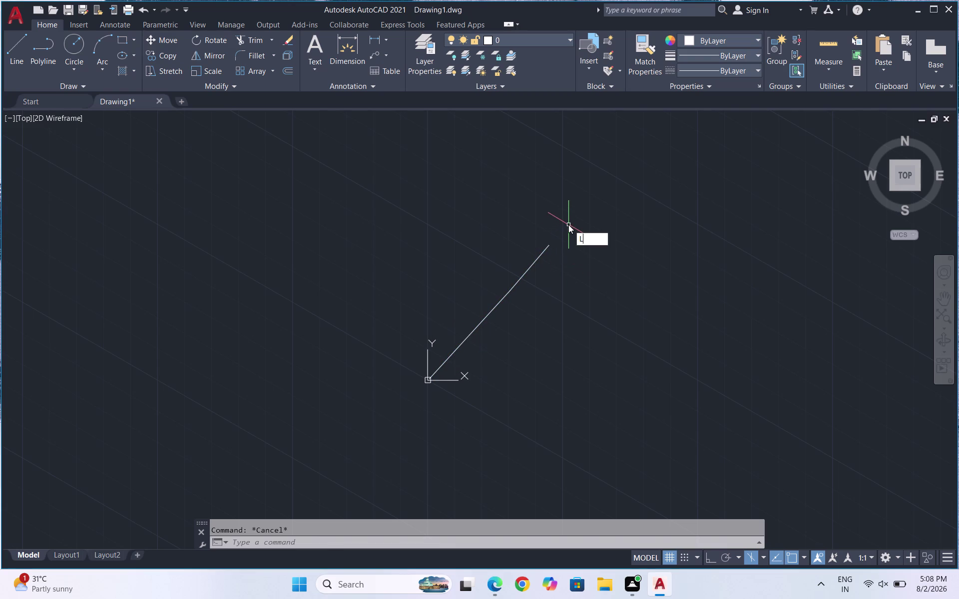
key(Return)
click(550, 249)
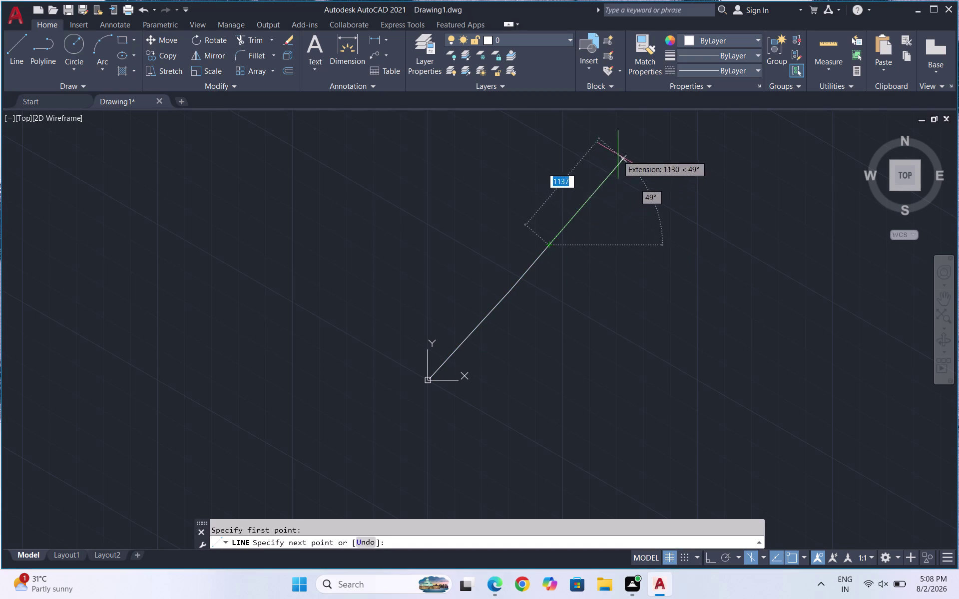
text(600)
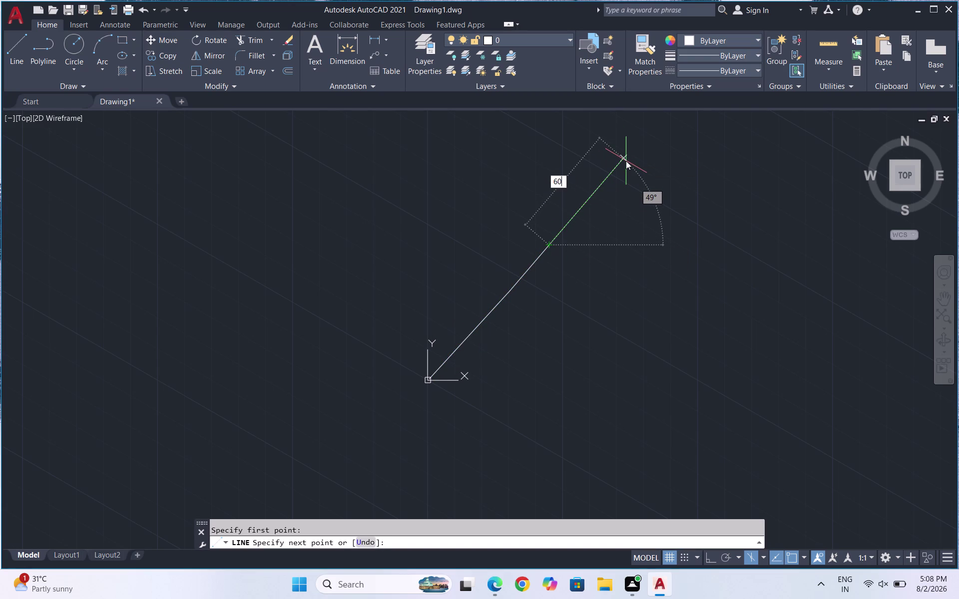
key(Return)
key(Return)
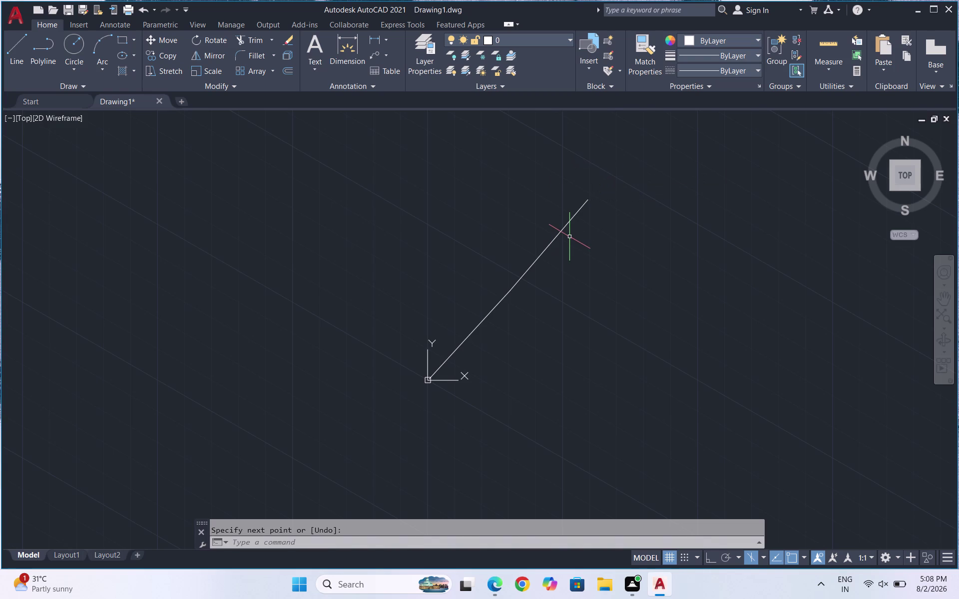
Draw the down-right edge from the diagonal's top end with lengths 600 and 700.
key(l)
key(Return)
click(587, 201)
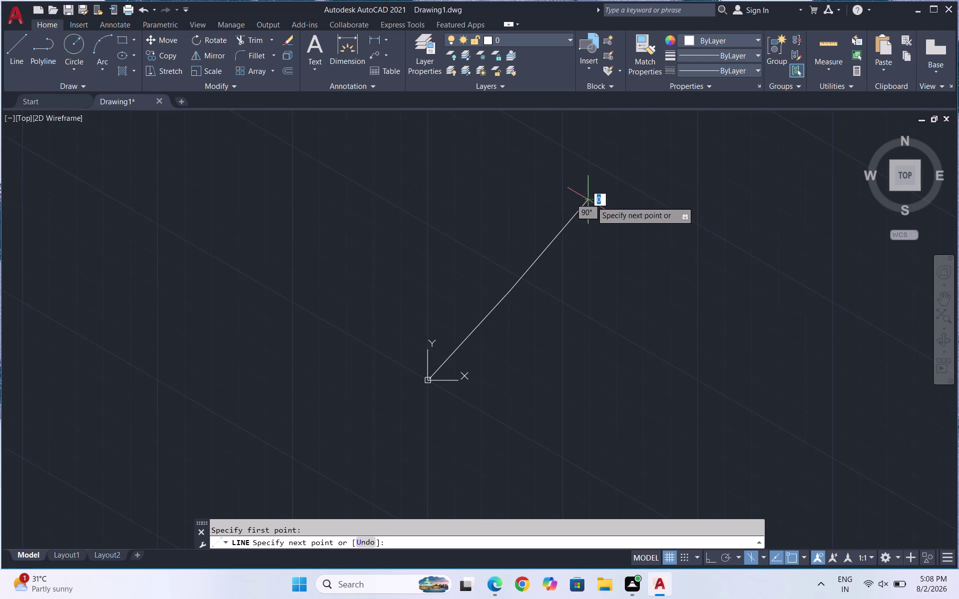
text(600)
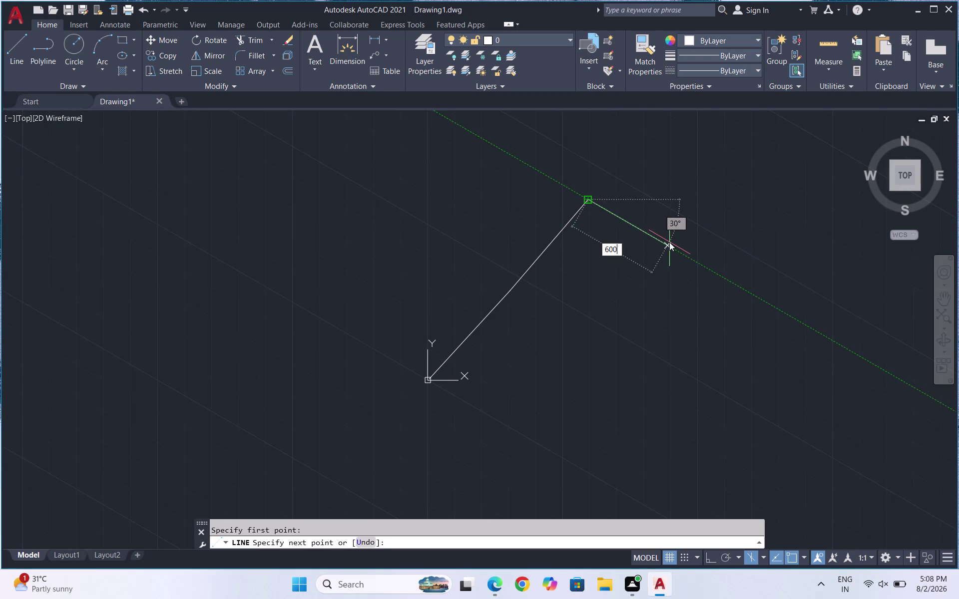
key(Return)
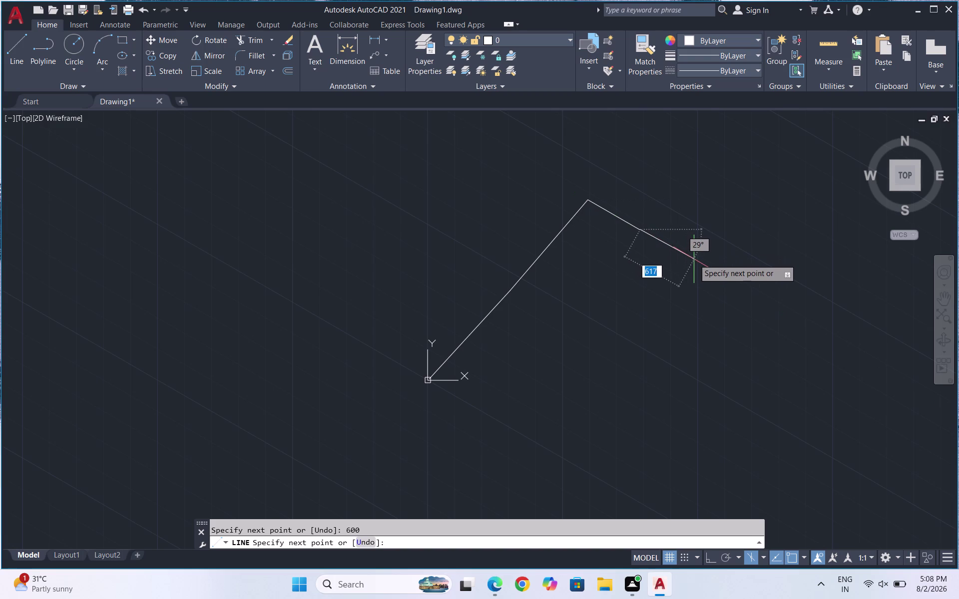
text(700)
key(Return)
key(Return)
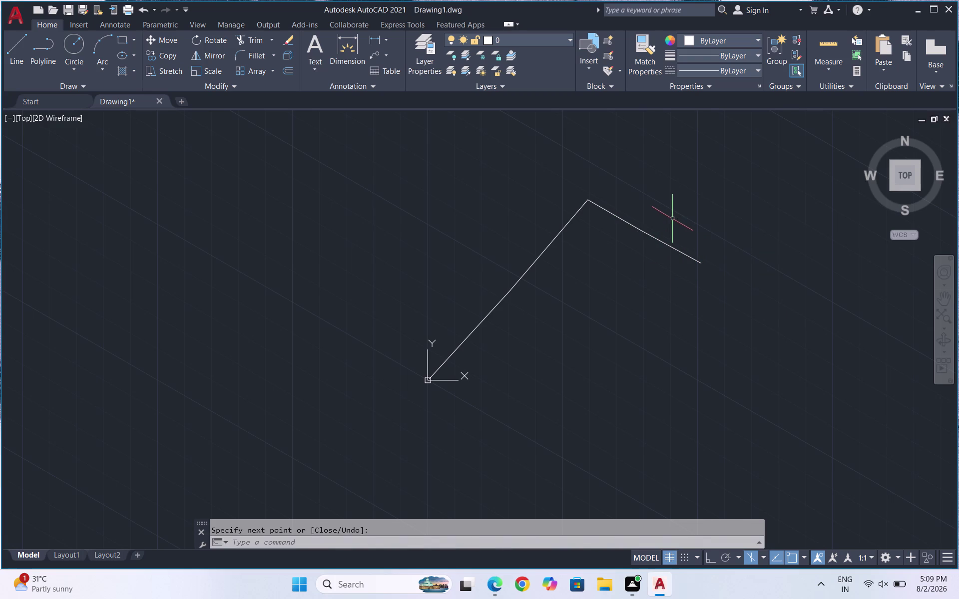
Draw a 450-unit short edge from the down-right edge's end.
key(l)
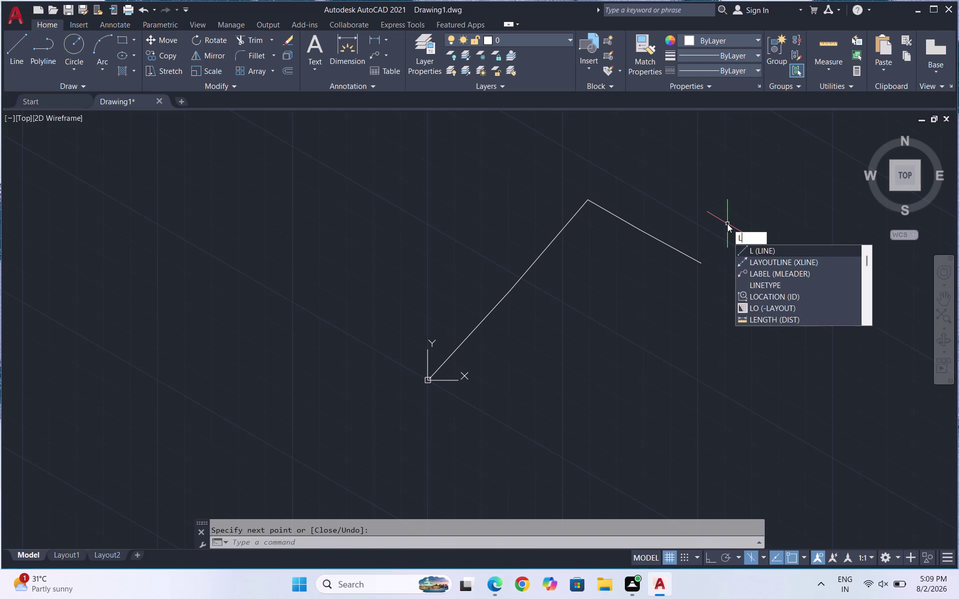
key(Return)
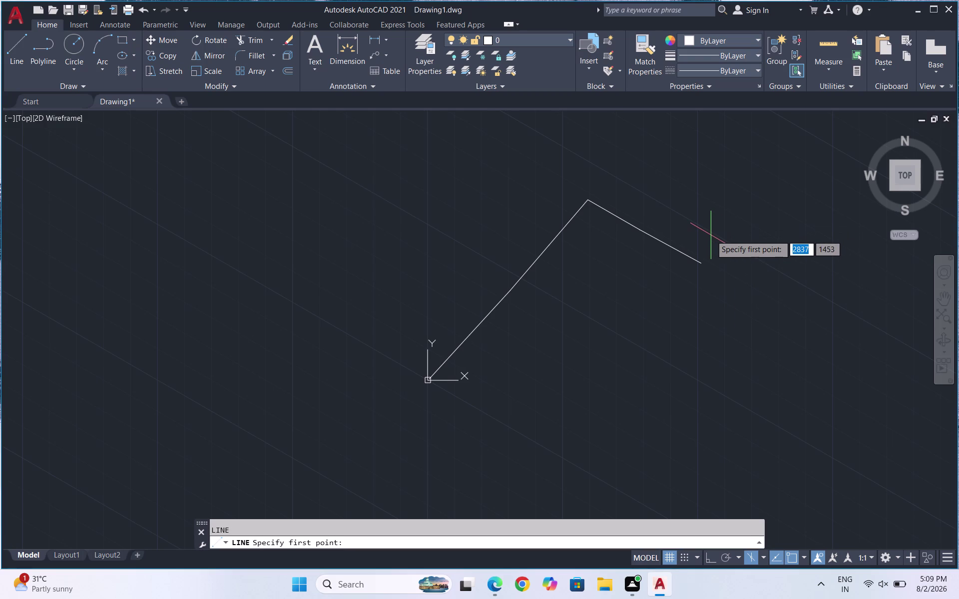
click(703, 260)
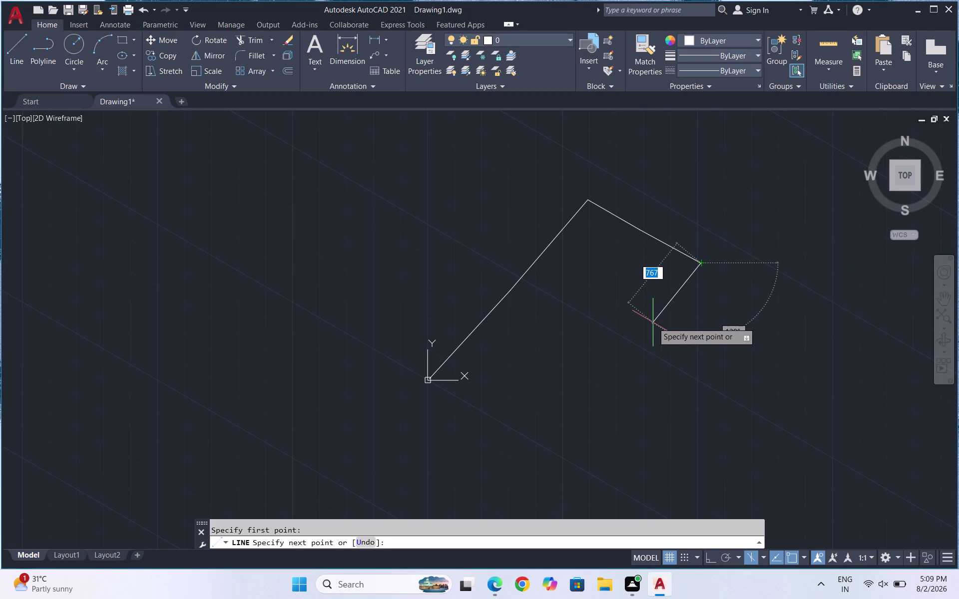
text(450)
key(Return)
key(Return)
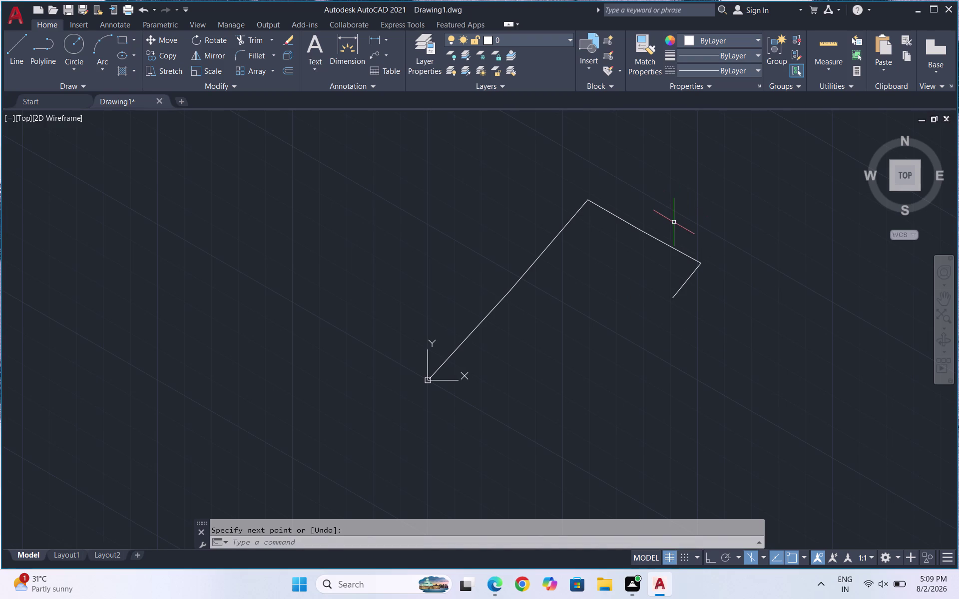
Draw the 1000-unit vertical drop and the 450-unit edge closing the leg panel.
key(l)
key(Return)
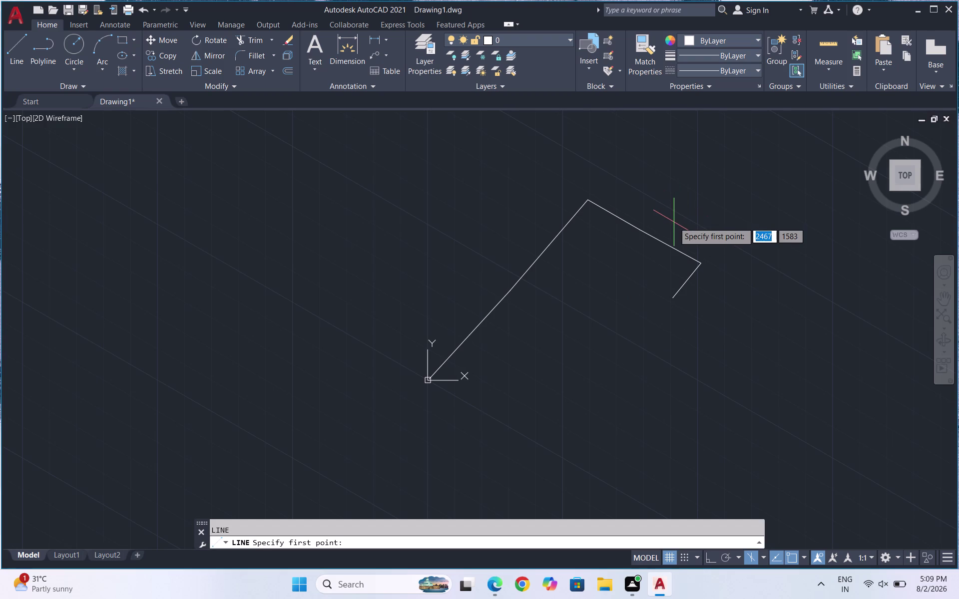
click(698, 263)
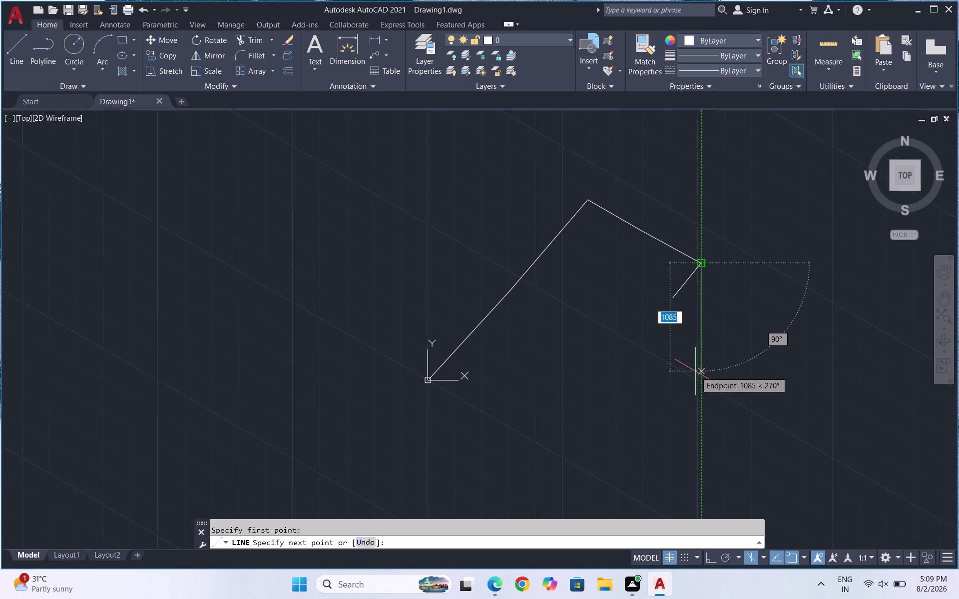
text(1000)
key(Return)
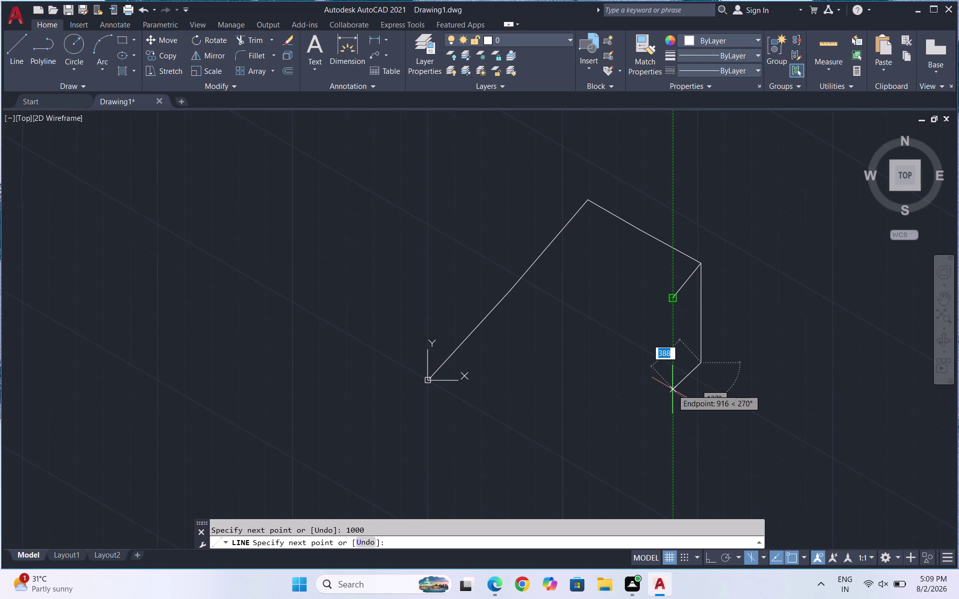
text(450)
key(Return)
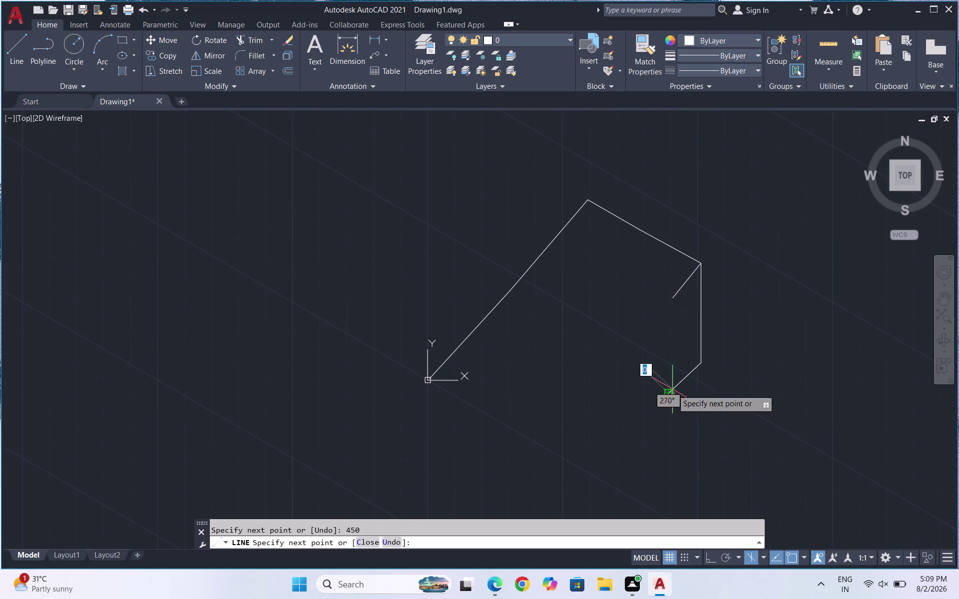
click(669, 296)
key(Escape)
scroll(up, 3)
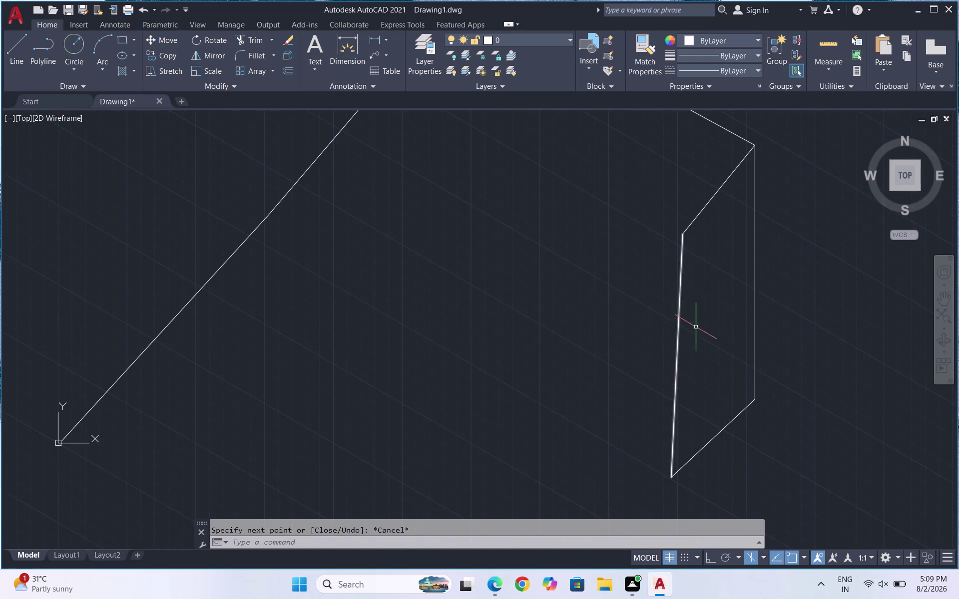
Delete the panel's inner vertical edge.
drag(700, 316, 667, 329)
click(644, 346)
key(Delete)
Make a small selection near the origin, then cancel it.
scroll(down, 3)
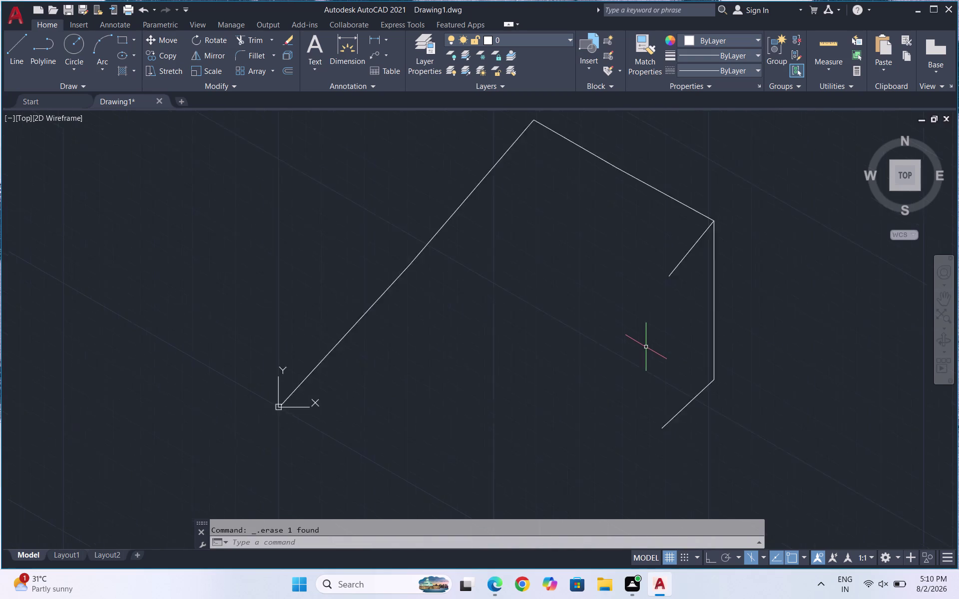
scroll(down, 3)
key(Escape)
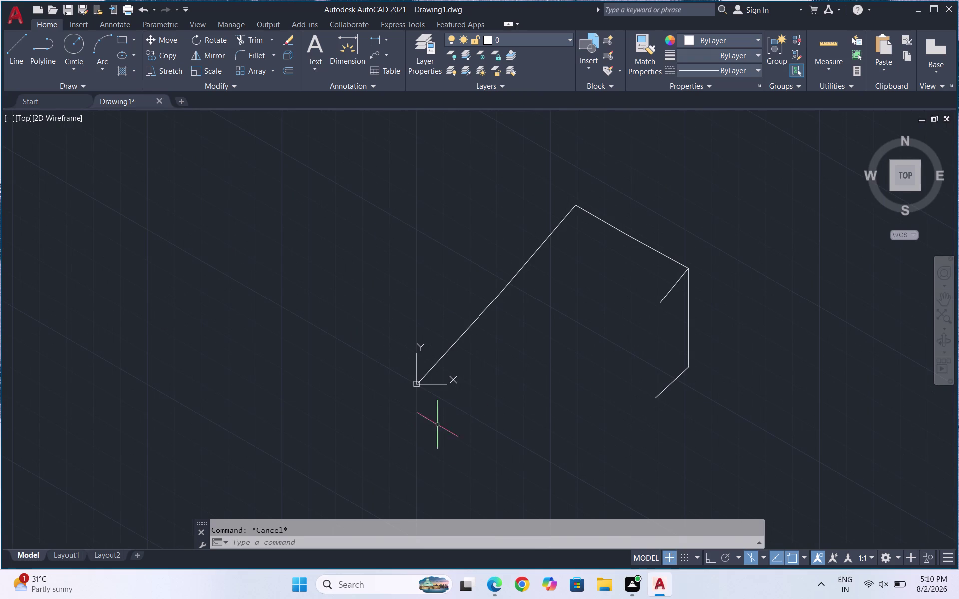
scroll(up, 3)
scroll(up, 3)
drag(314, 445, 307, 441)
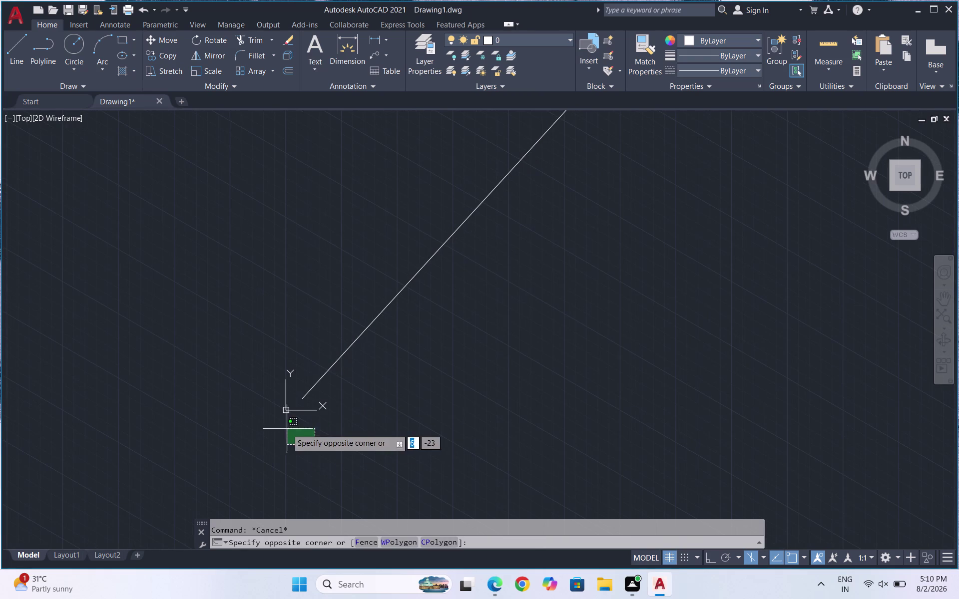
click(273, 394)
key(Escape)
Move the coordinate system origin to a new point at the lower left.
scroll(up, 3)
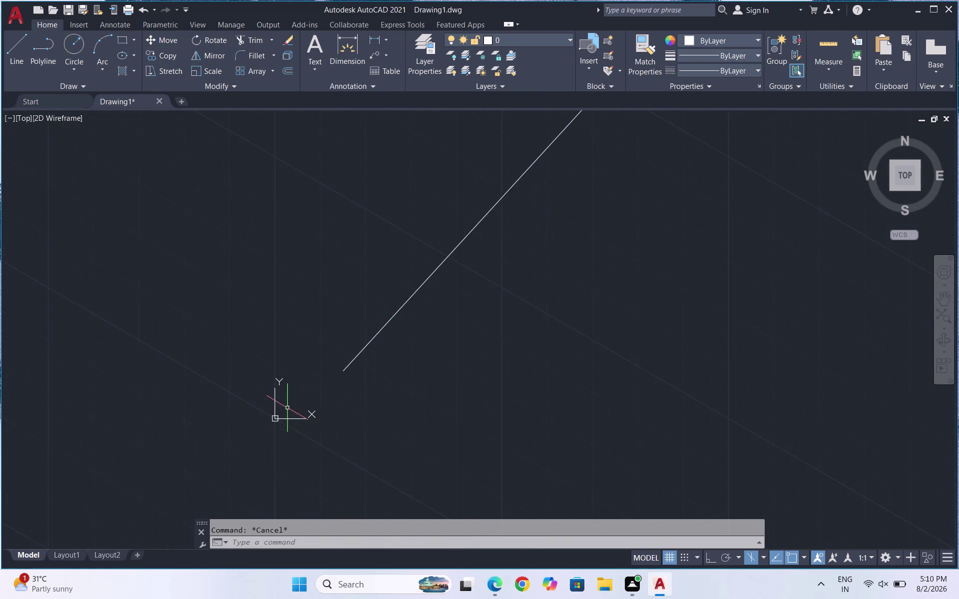
click(275, 418)
drag(274, 417, 268, 419)
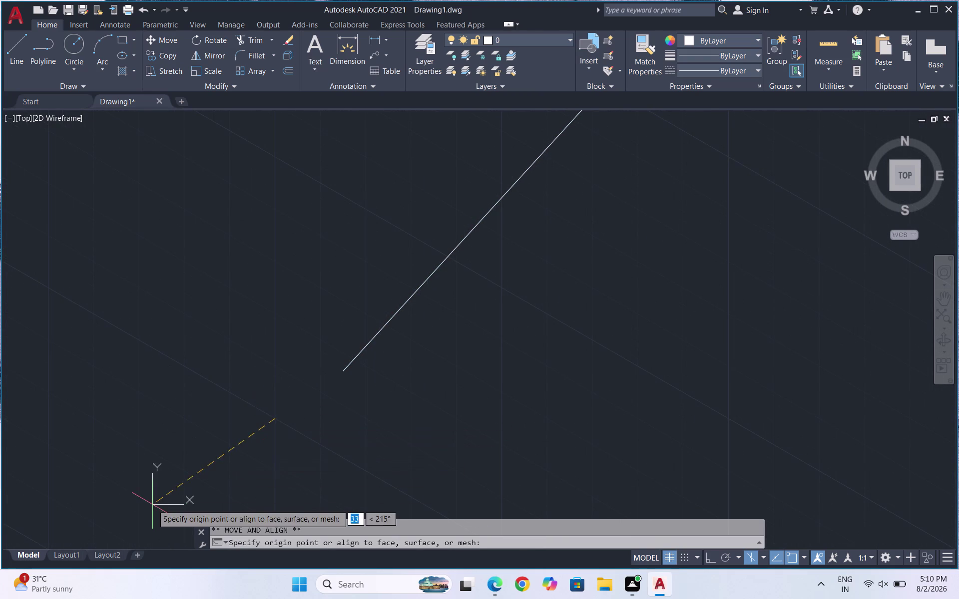
scroll(down, 3)
scroll(down, 3)
scroll(down, 3)
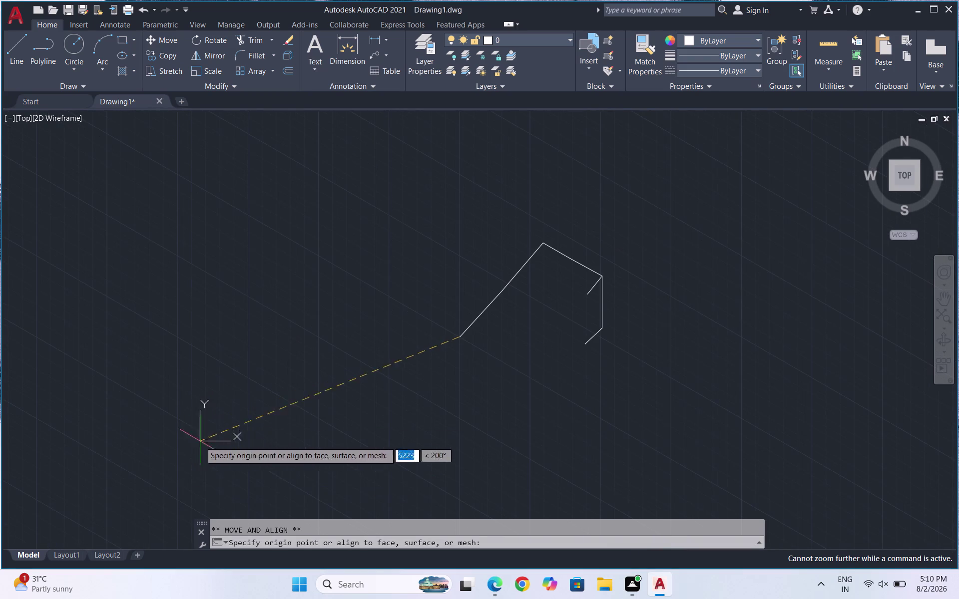
click(26, 537)
key(Escape)
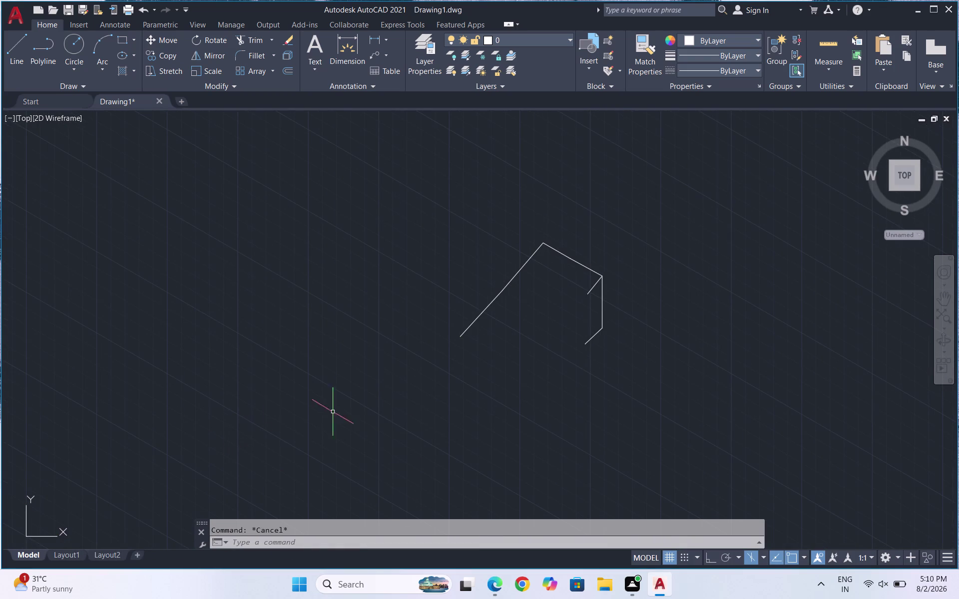
scroll(up, 3)
Erase all remaining wireframe lines with a crossing window and turn Ortho on.
drag(599, 383, 591, 362)
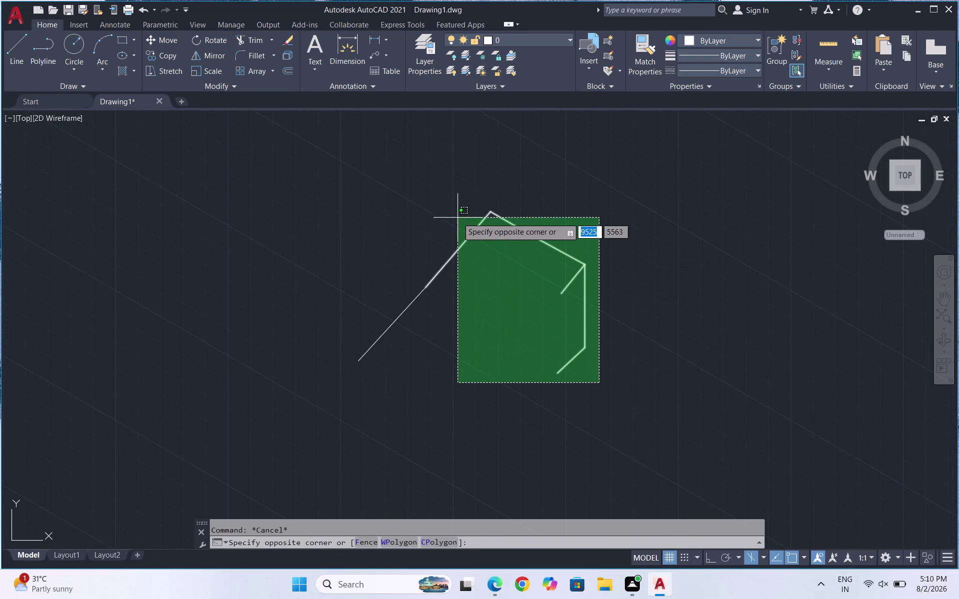
click(342, 217)
key(Delete)
key(Escape)
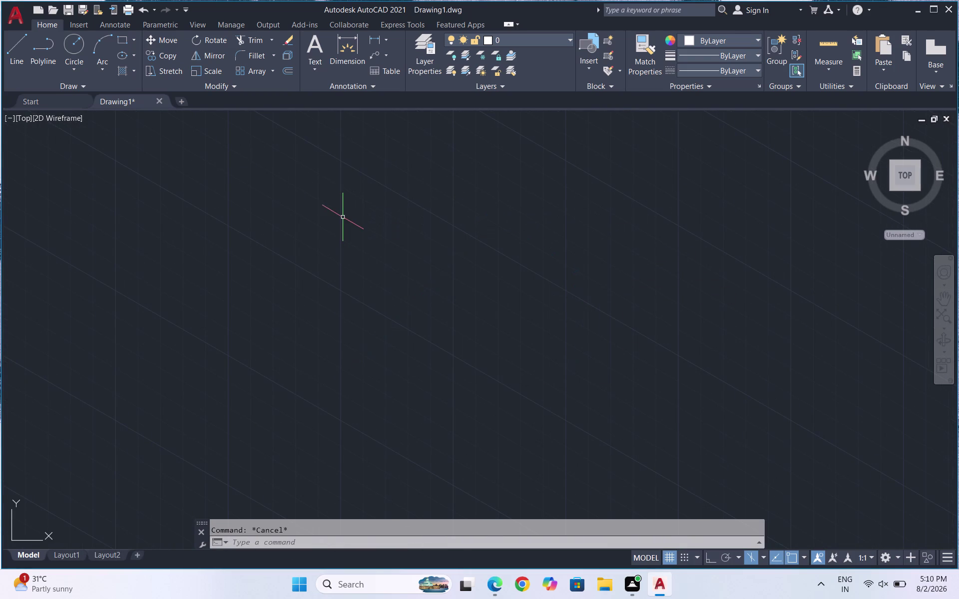
key(Escape)
key(Escape)
key(F8)
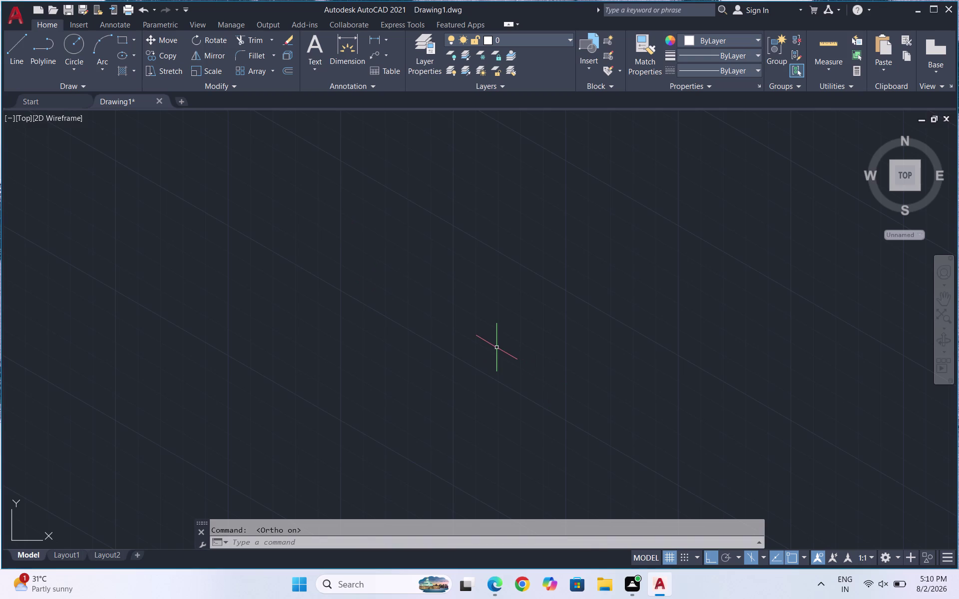
Start a line on the Top isoplane and enter several 600-unit lengths.
key(l)
key(Return)
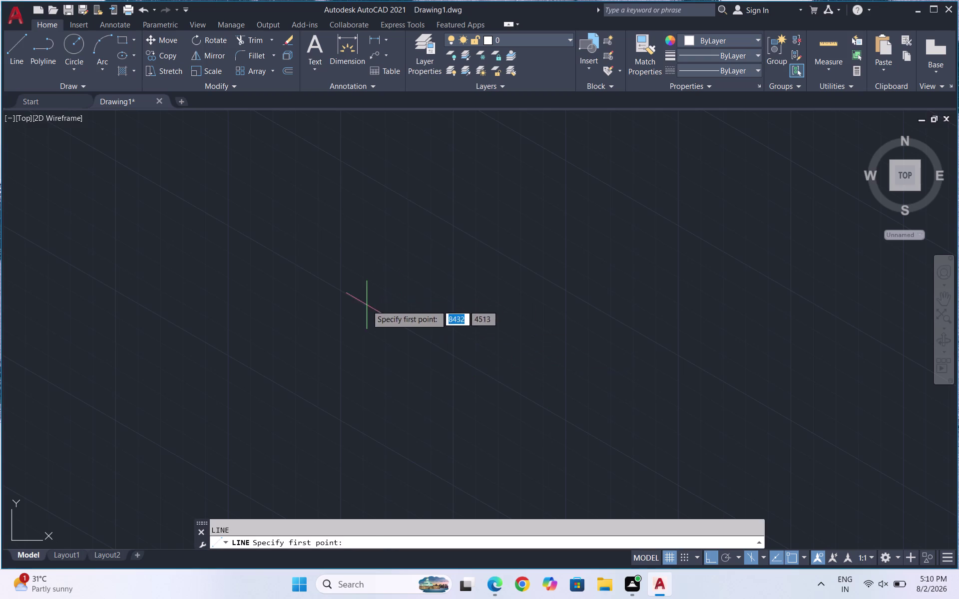
click(367, 305)
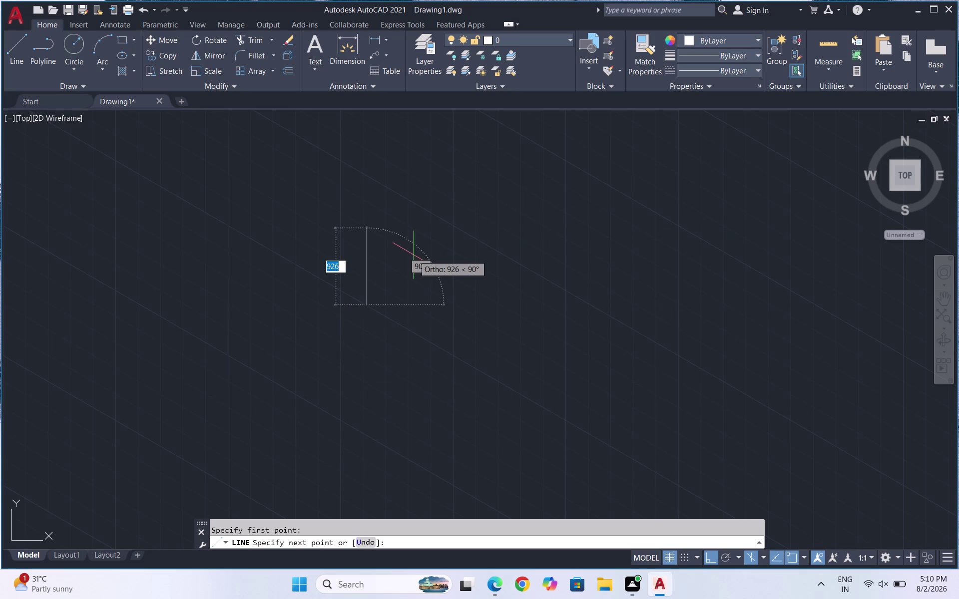
key(F5)
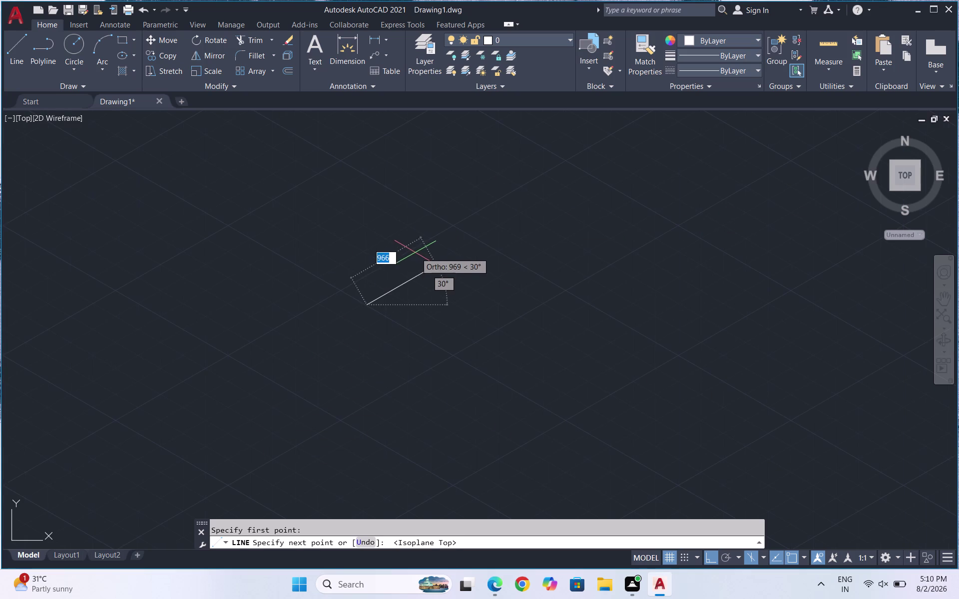
text(6)
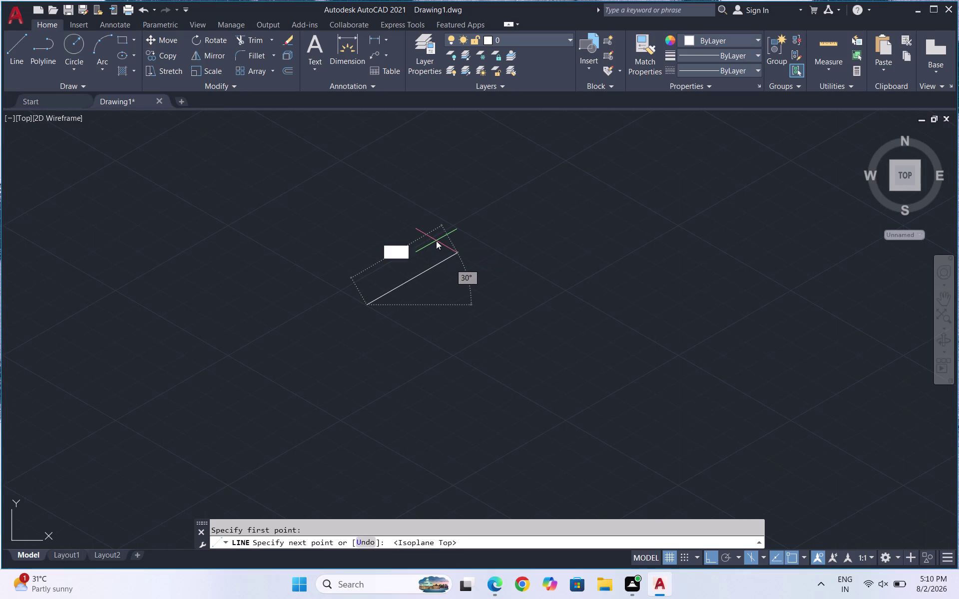
text(00)
key(Return)
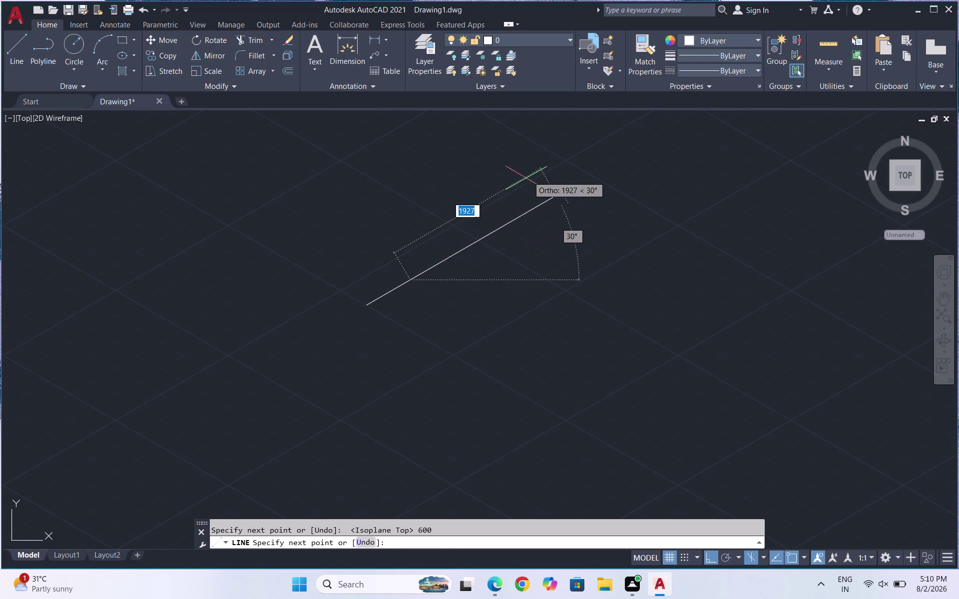
text(600)
key(Return)
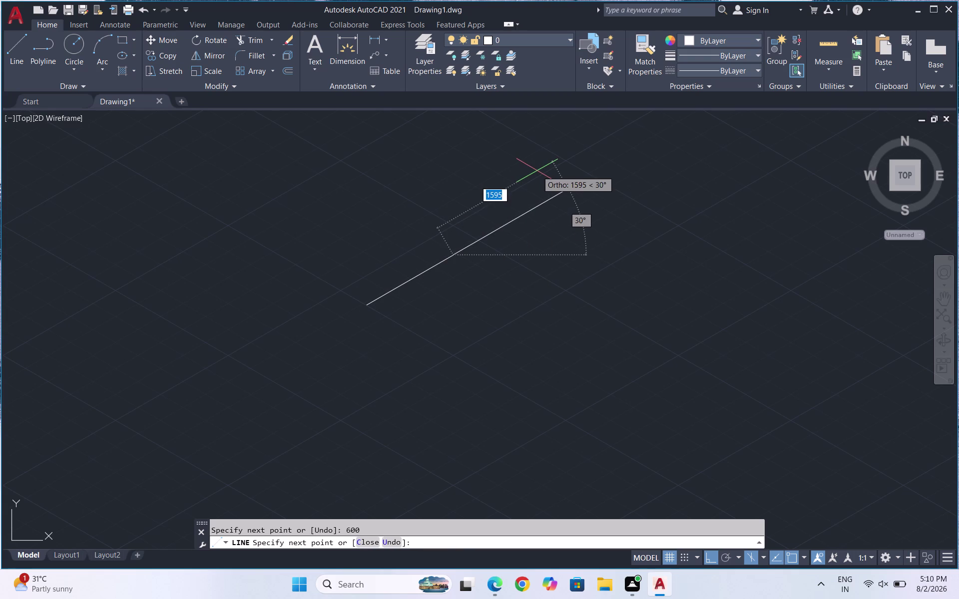
text(600)
key(Return)
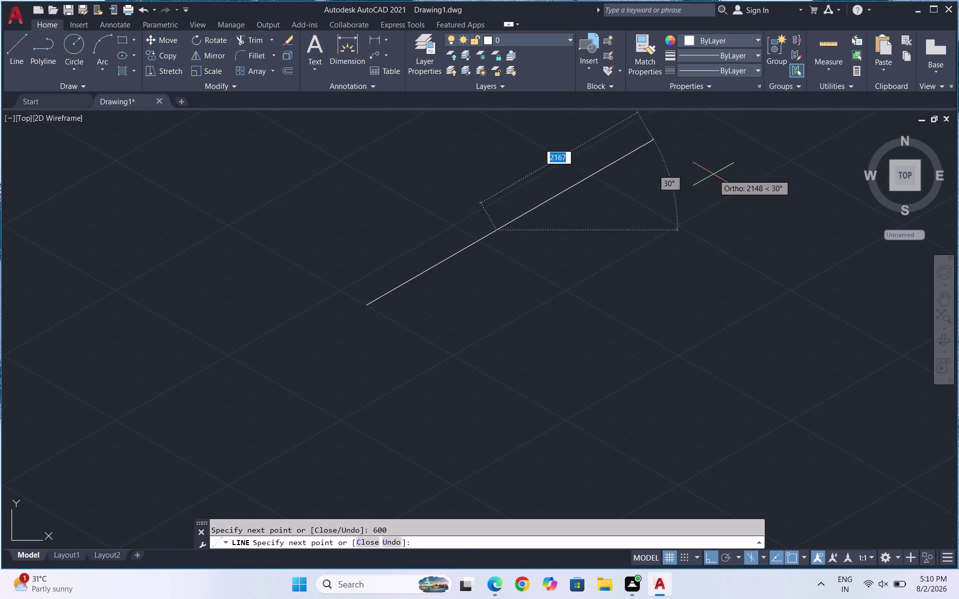
text(600)
key(Return)
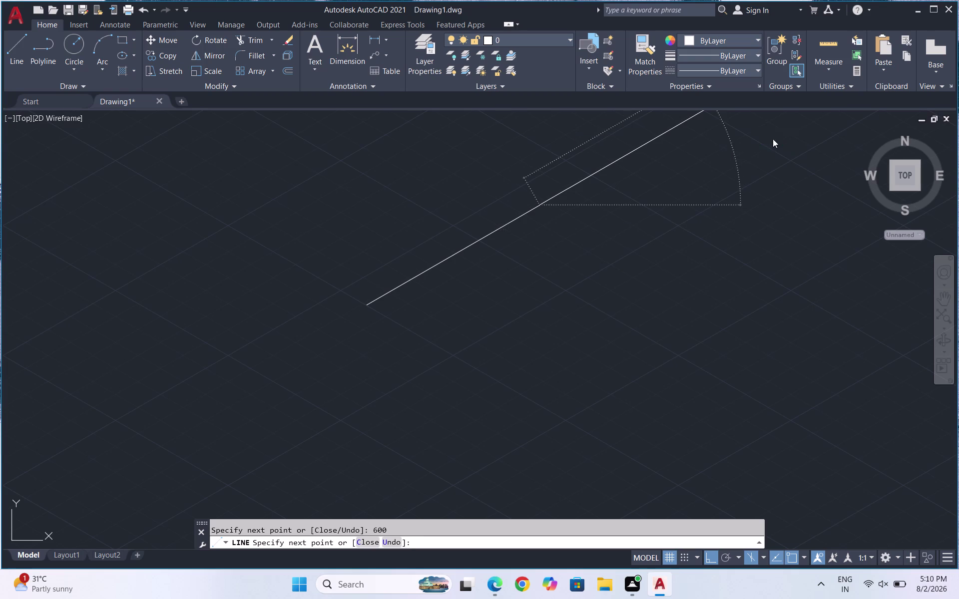
Enter the 600, 700 and 450 outline edges and end the line.
scroll(down, 3)
text(6)
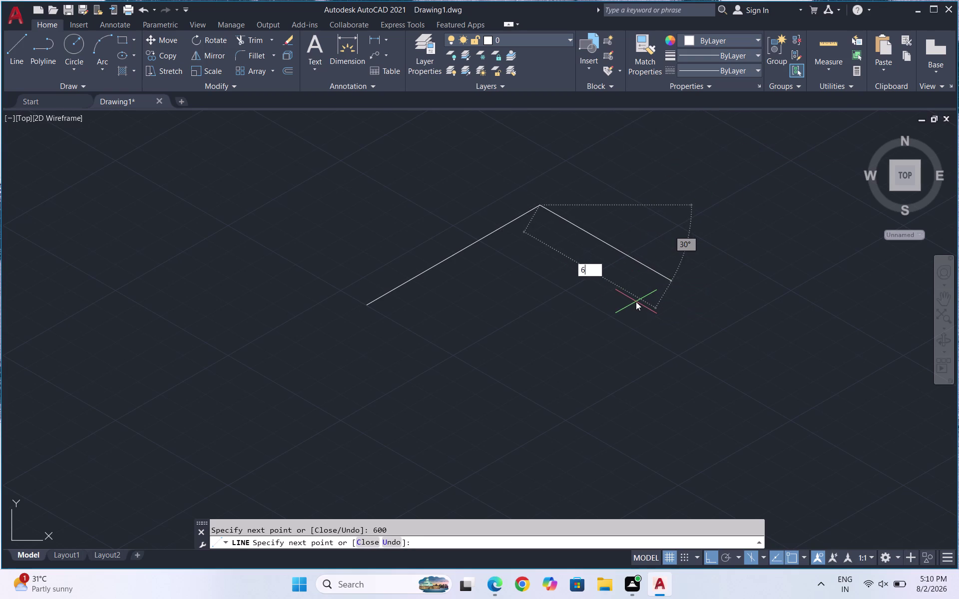
text(00)
key(Return)
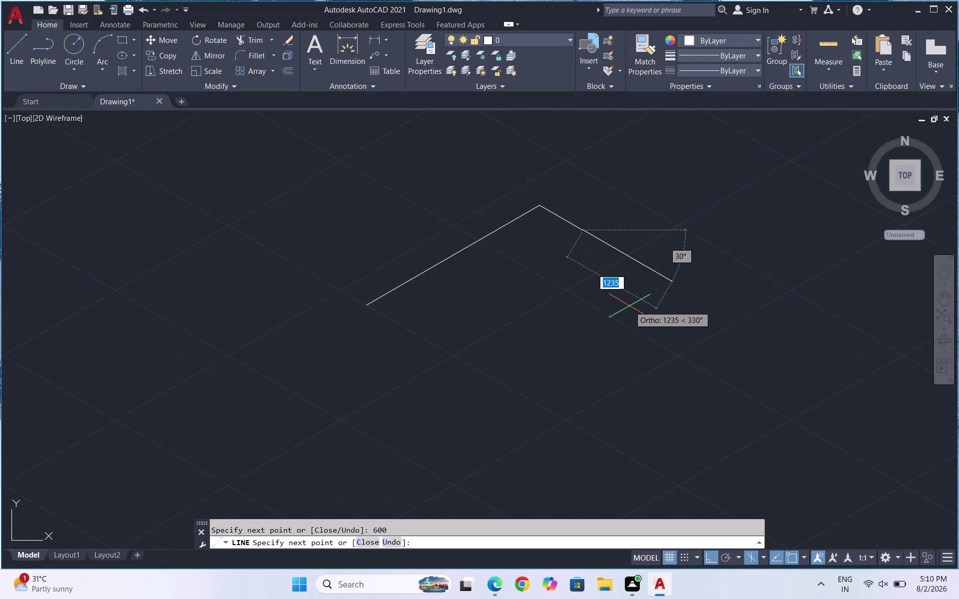
text(700)
key(Return)
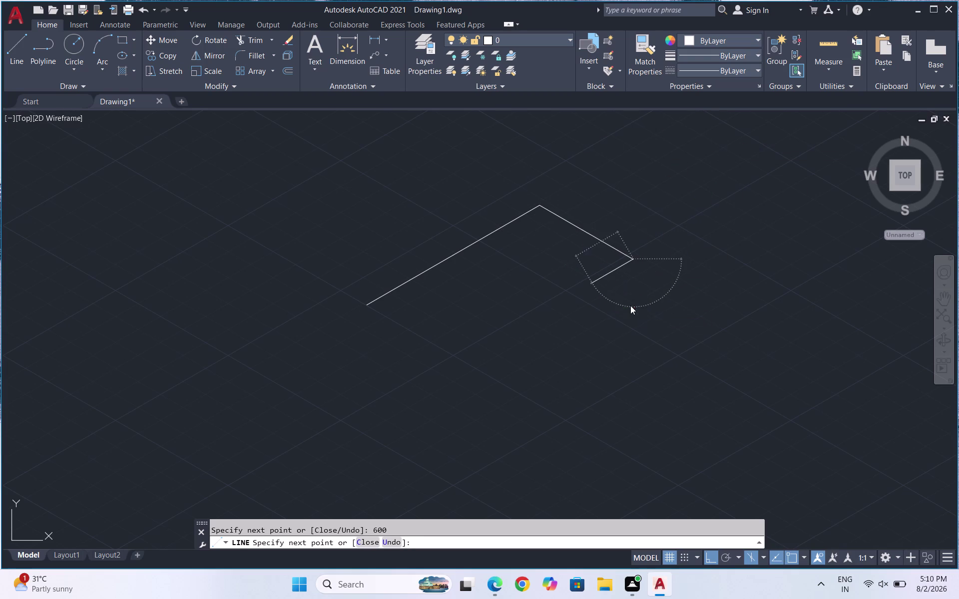
text(450)
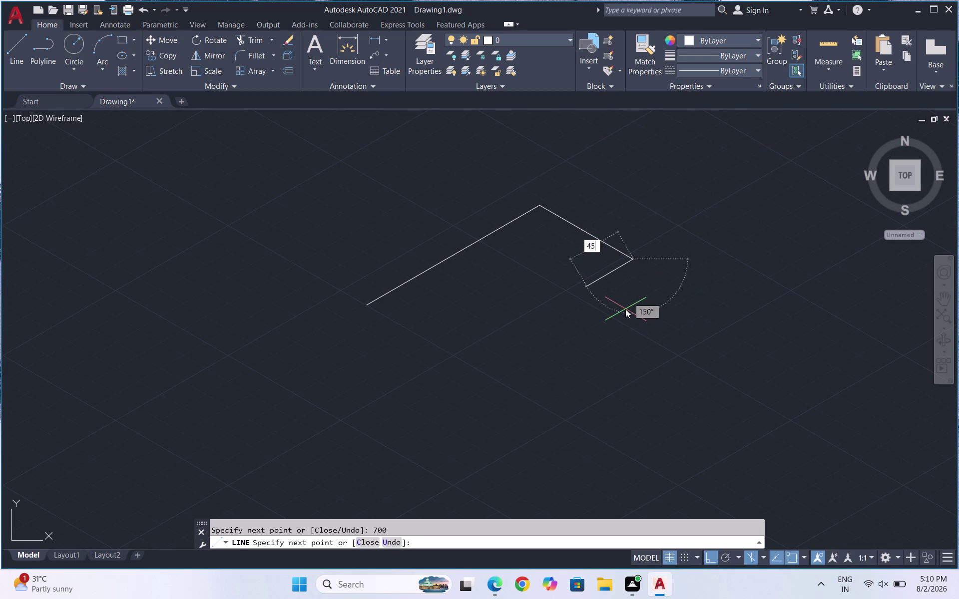
key(Return)
key(space)
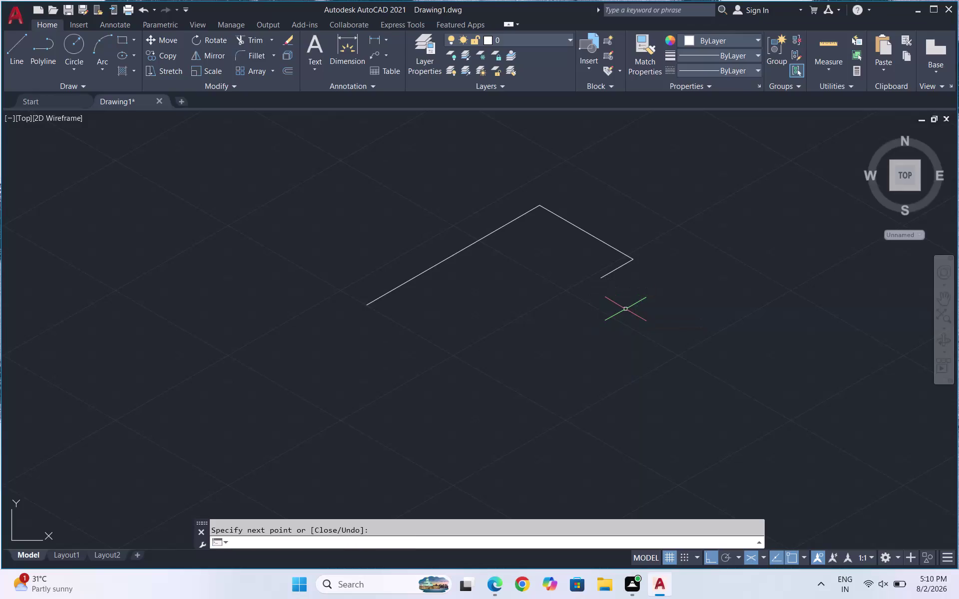
key(F5)
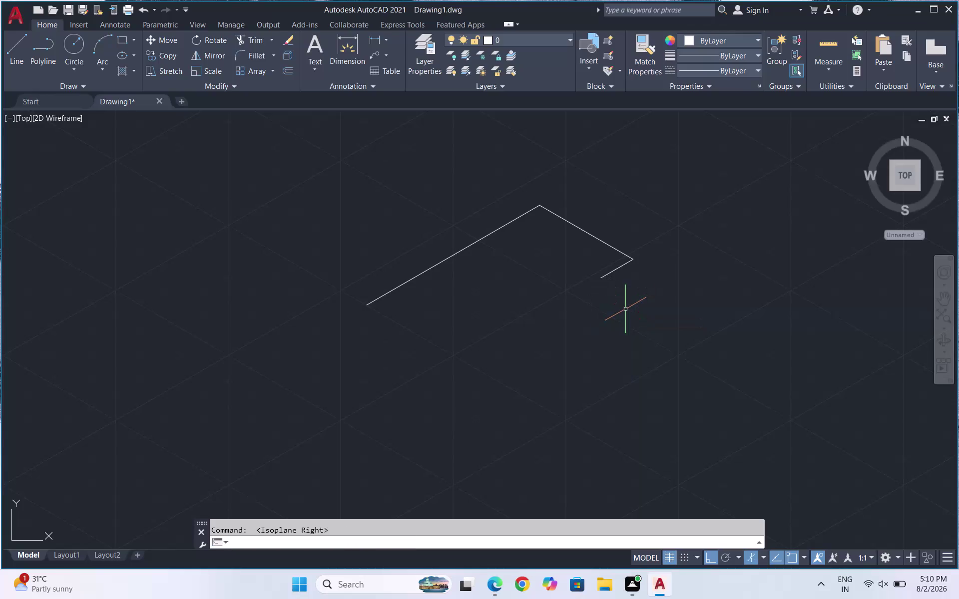
Draw right leg panel edges of 1000, 450 and 1000 from the top's right end.
key(l)
key(Return)
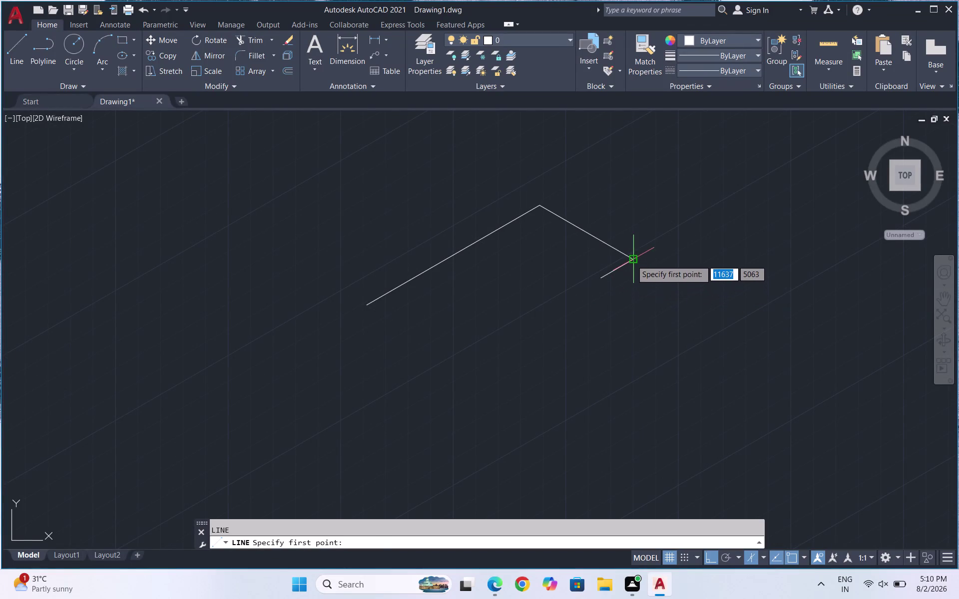
click(632, 260)
text(100)
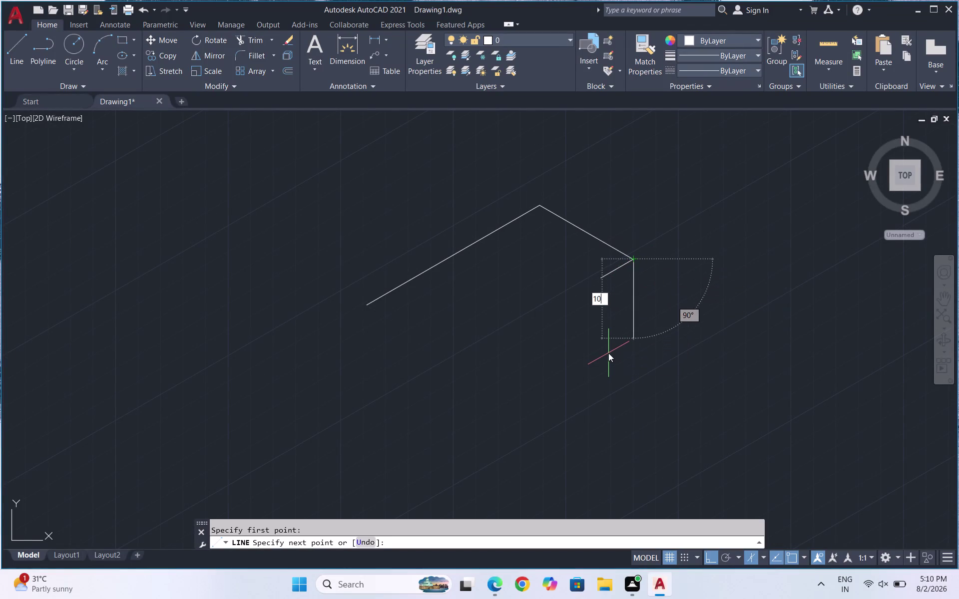
text(0)
key(Return)
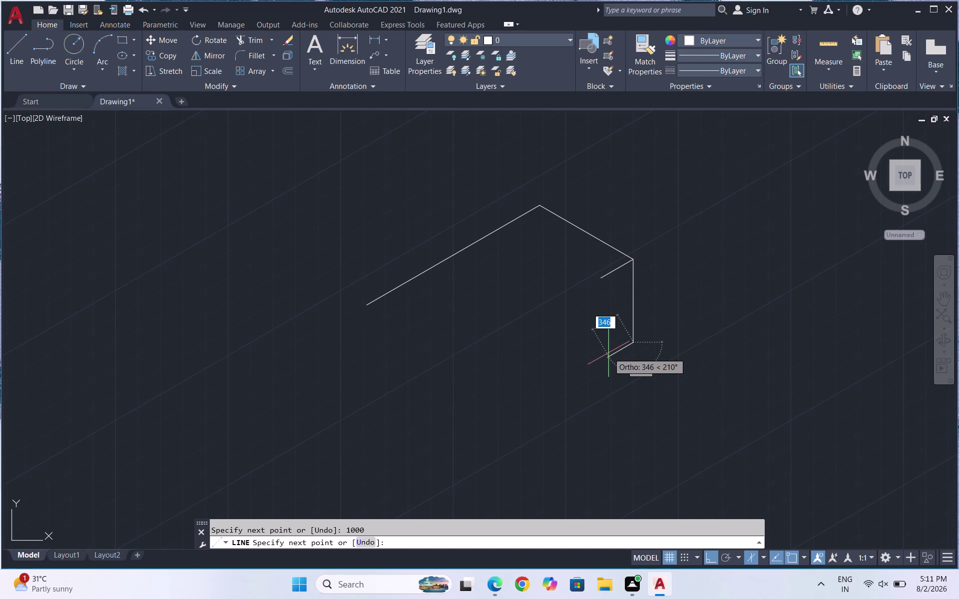
text(450)
key(Return)
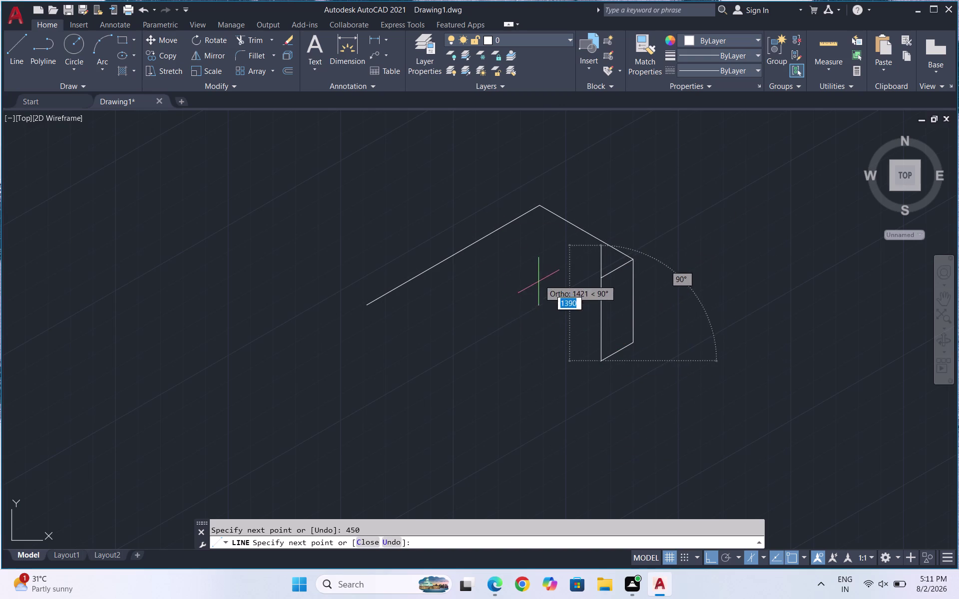
text(100)
key(0)
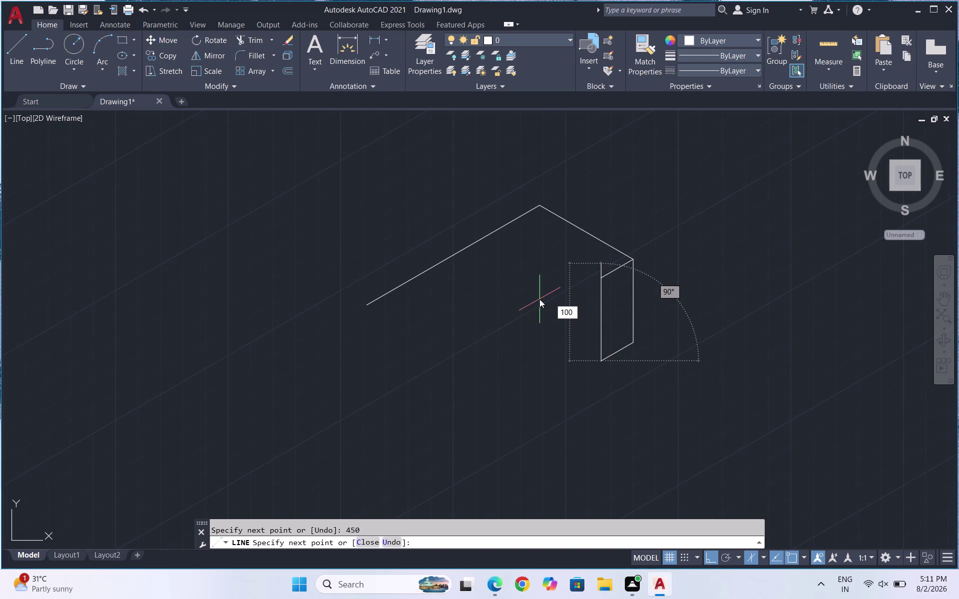
key(Return)
key(Return)
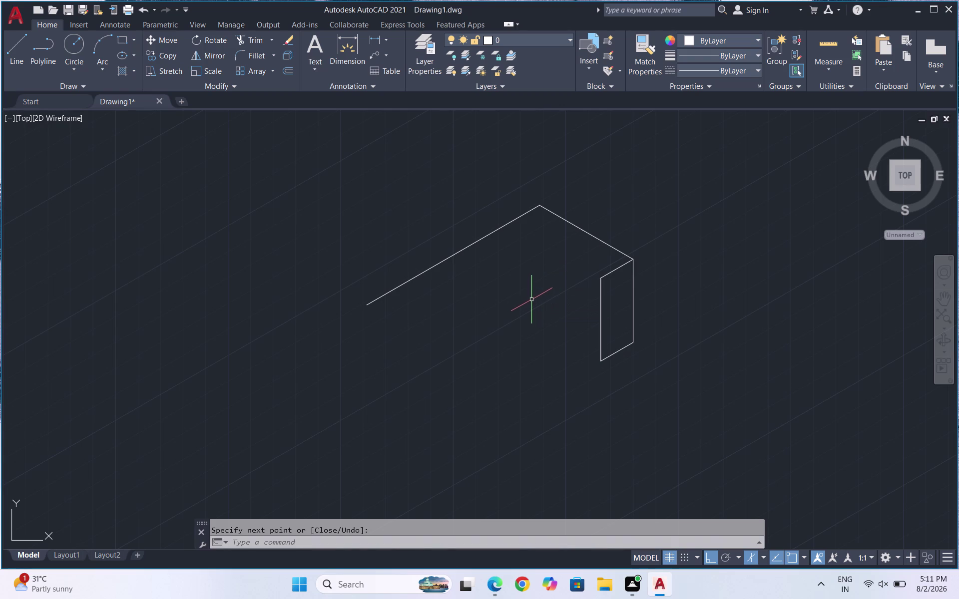
key(l)
key(Return)
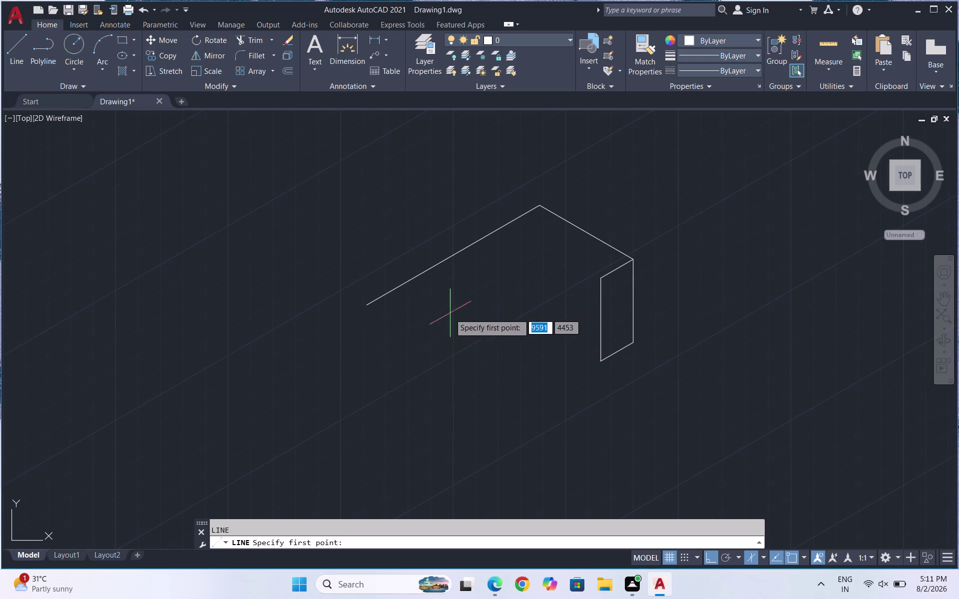
Start the arm on the Left isoplane, correcting the drop to 100, then enter 300.
click(363, 308)
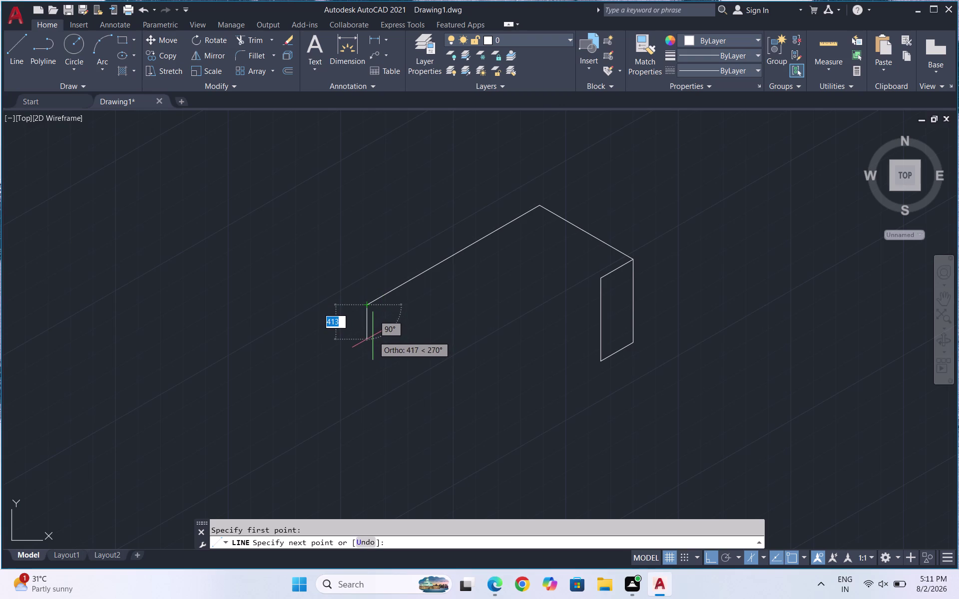
key(F5)
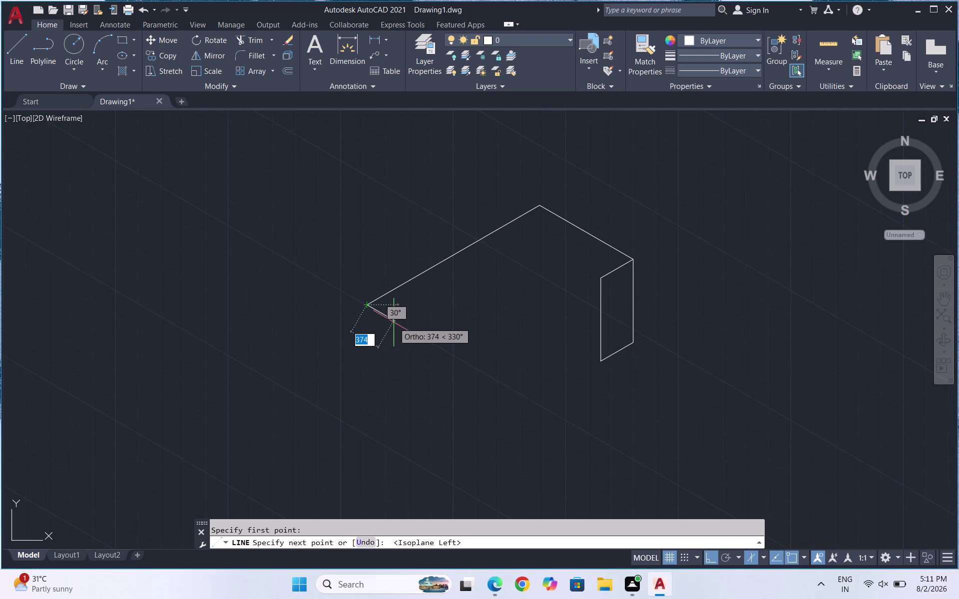
text(350)
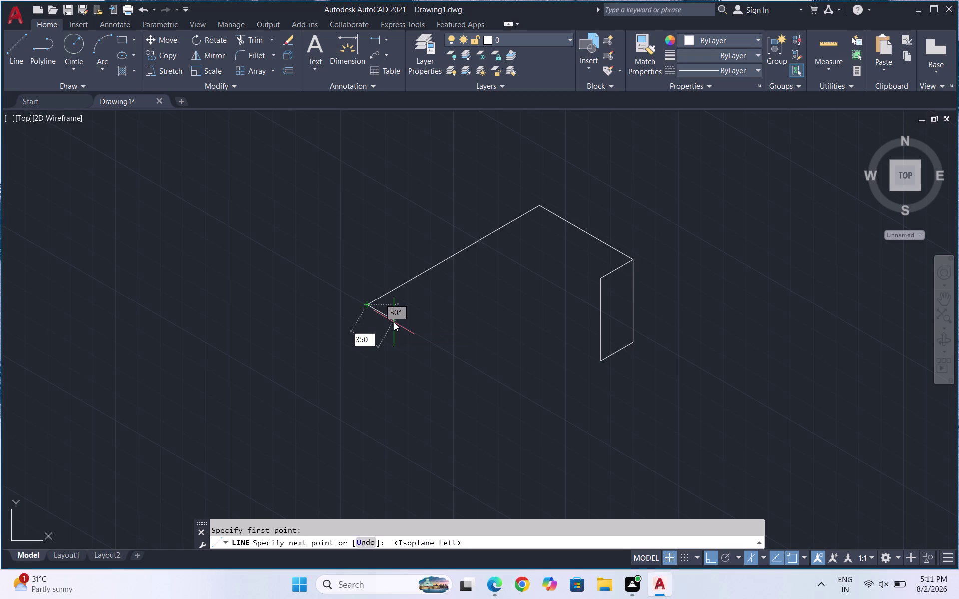
key(BackSpace)
key(BackSpace)
key(BackSpace)
text(100)
key(Return)
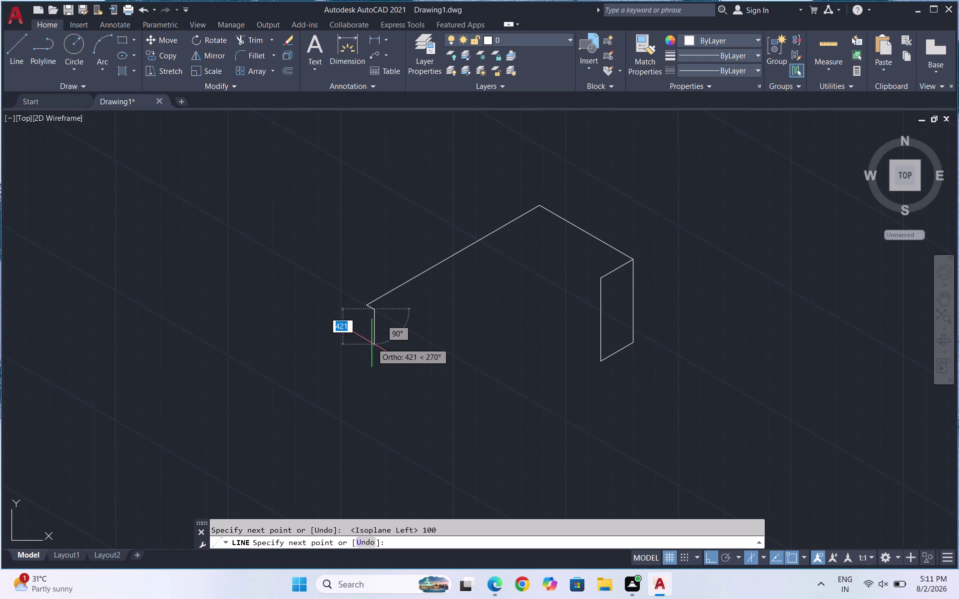
key(ctrl+z)
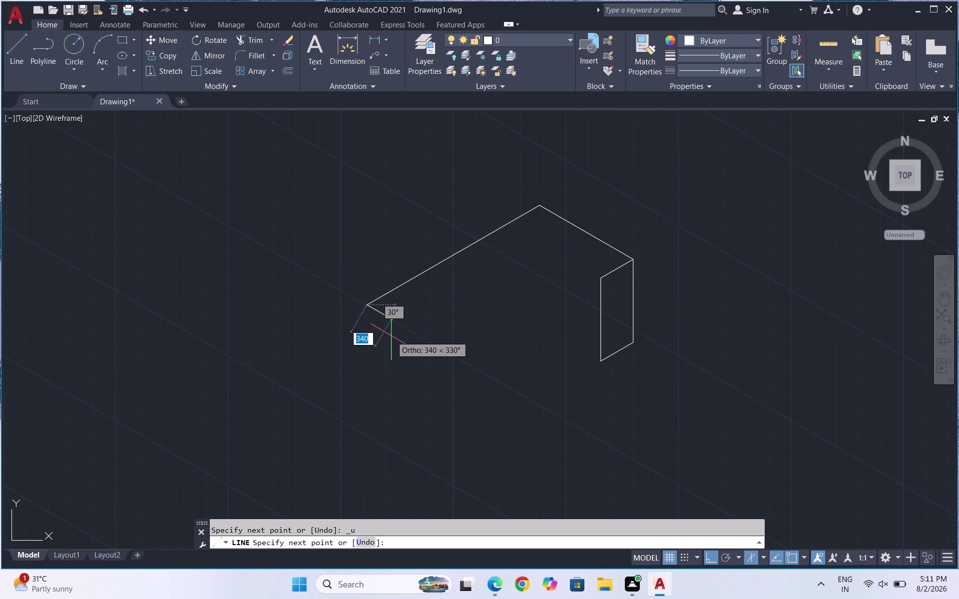
text(300)
key(Return)
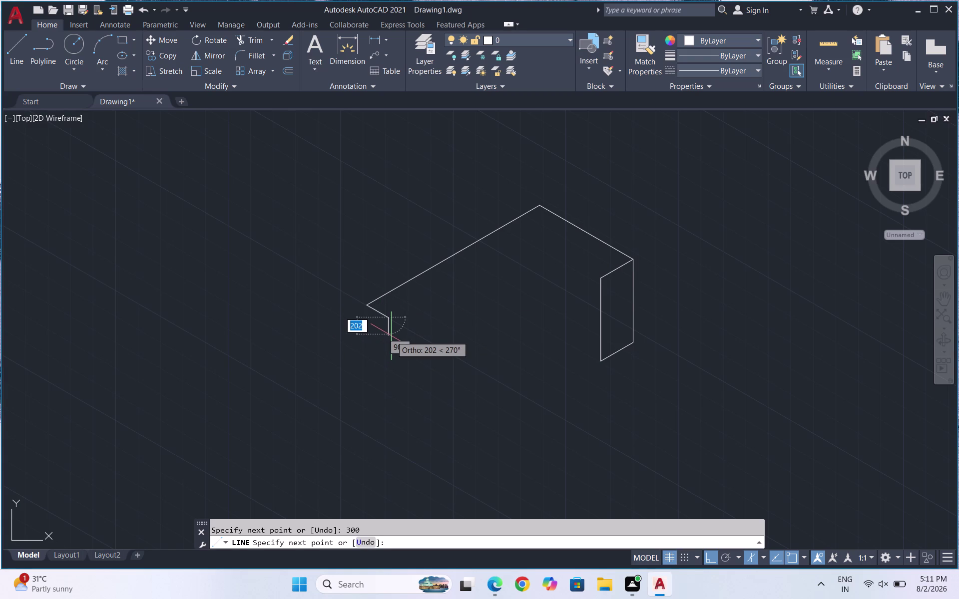
Enter the remaining 300-unit arm panel edges and end the line.
text(3)
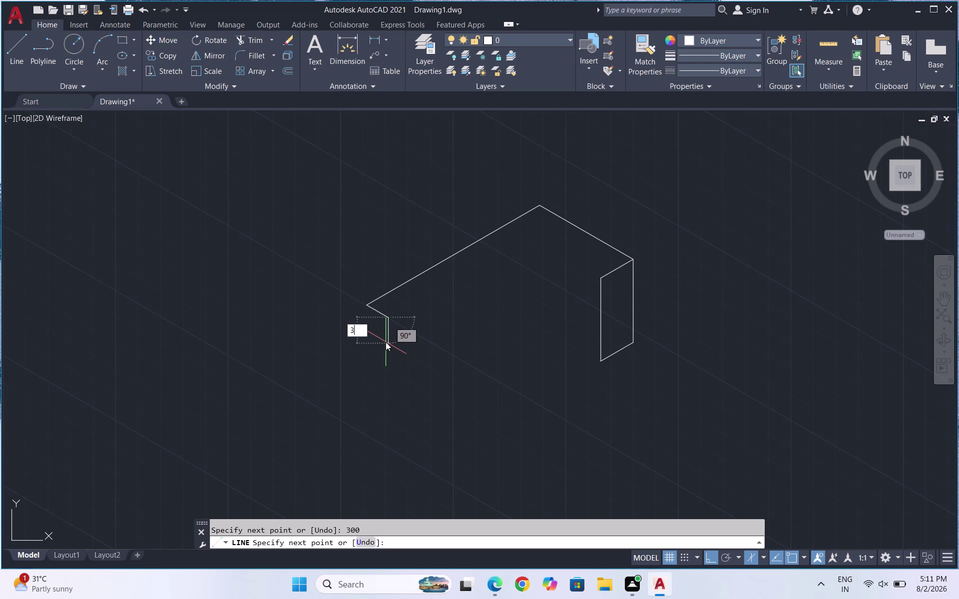
text(0)
key(0)
key(Return)
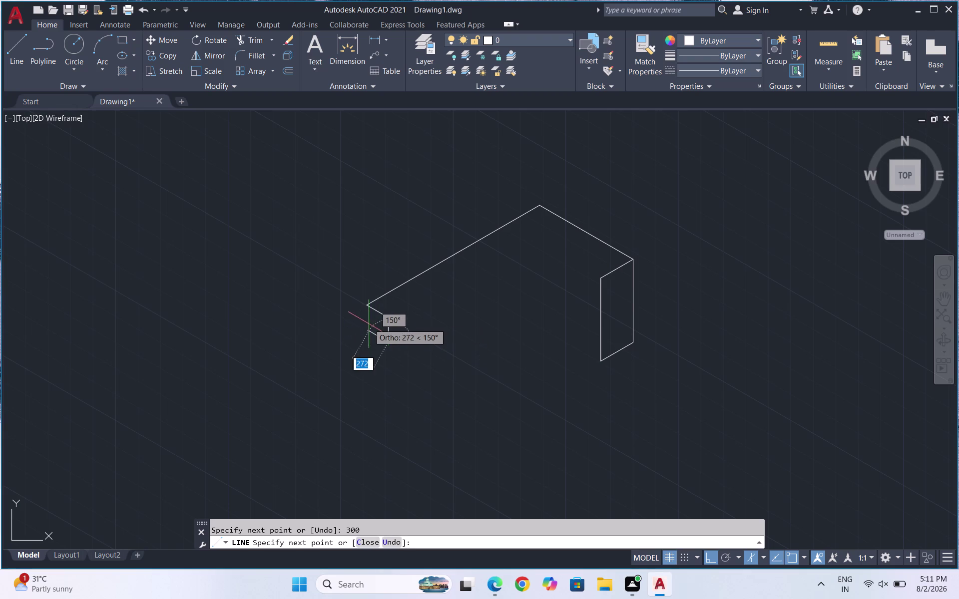
text(300)
key(Return)
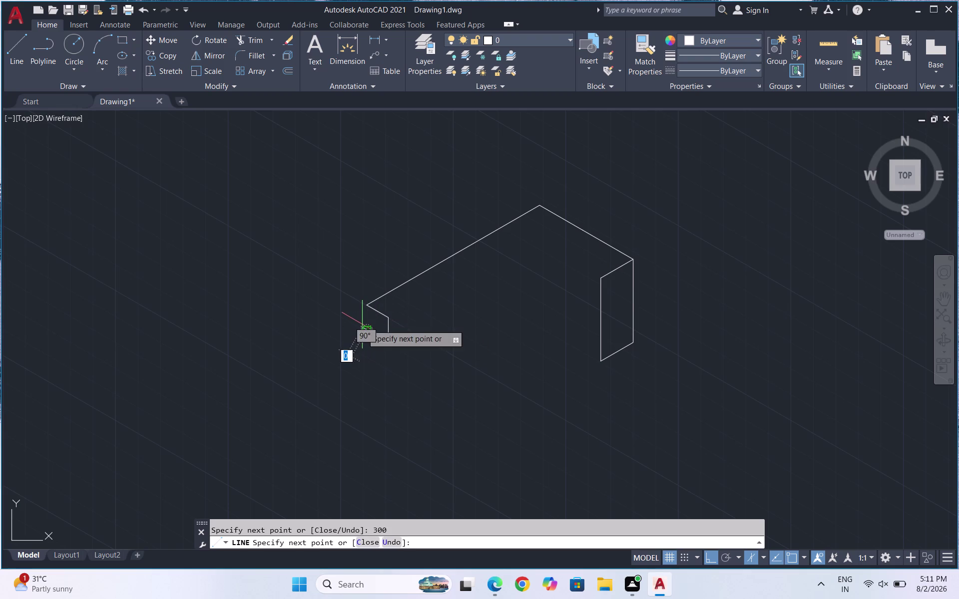
text(300)
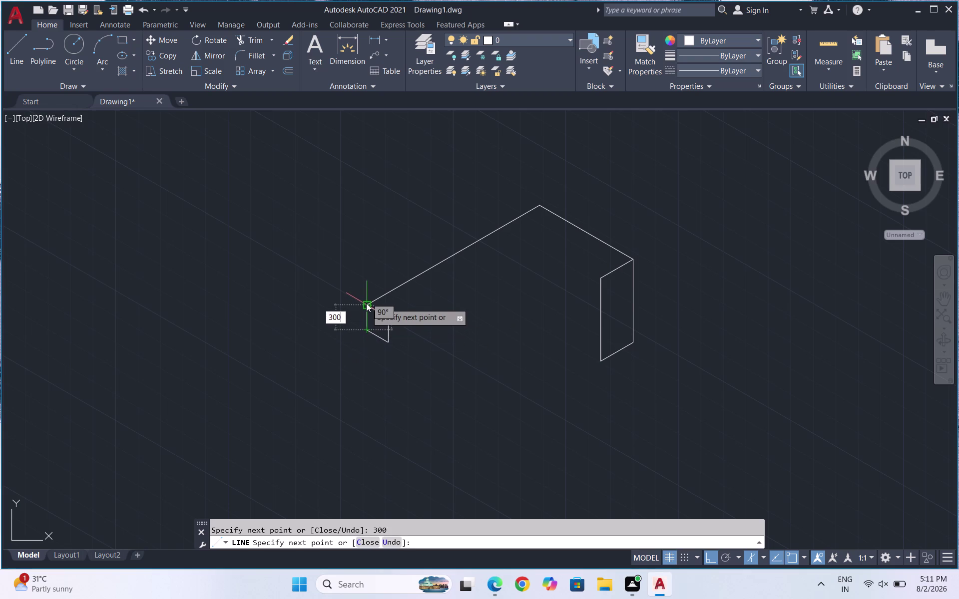
key(Return)
key(Return)
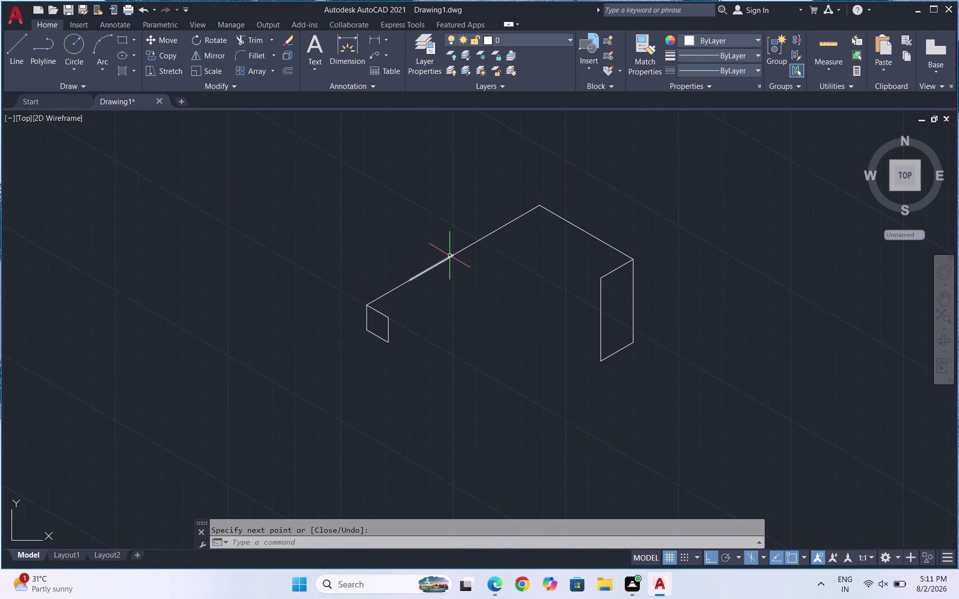
scroll(up, 3)
scroll(up, 3)
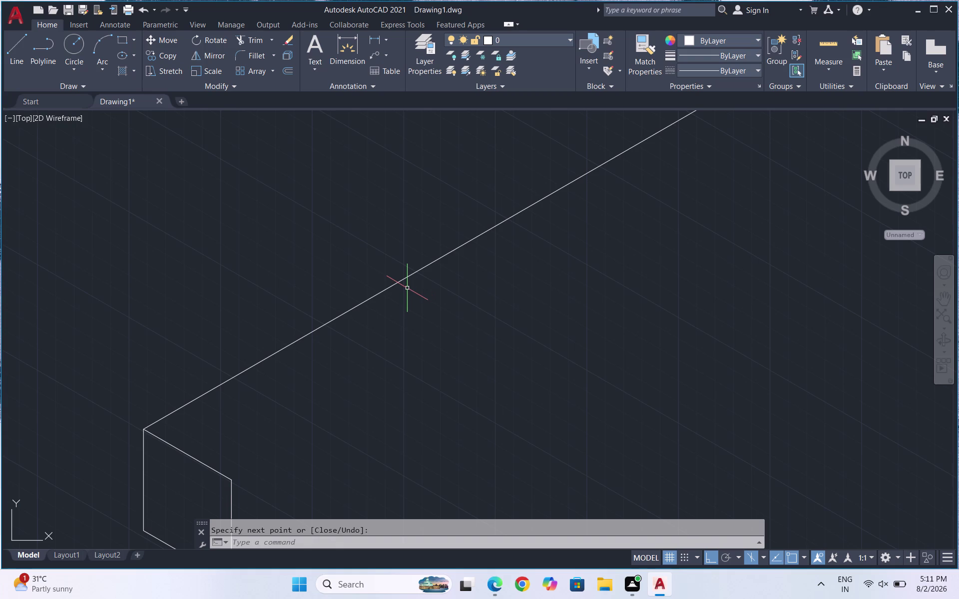
Draw a 600-unit inner edge on the Top isoplane from the arm panel's corner.
key(l)
key(Return)
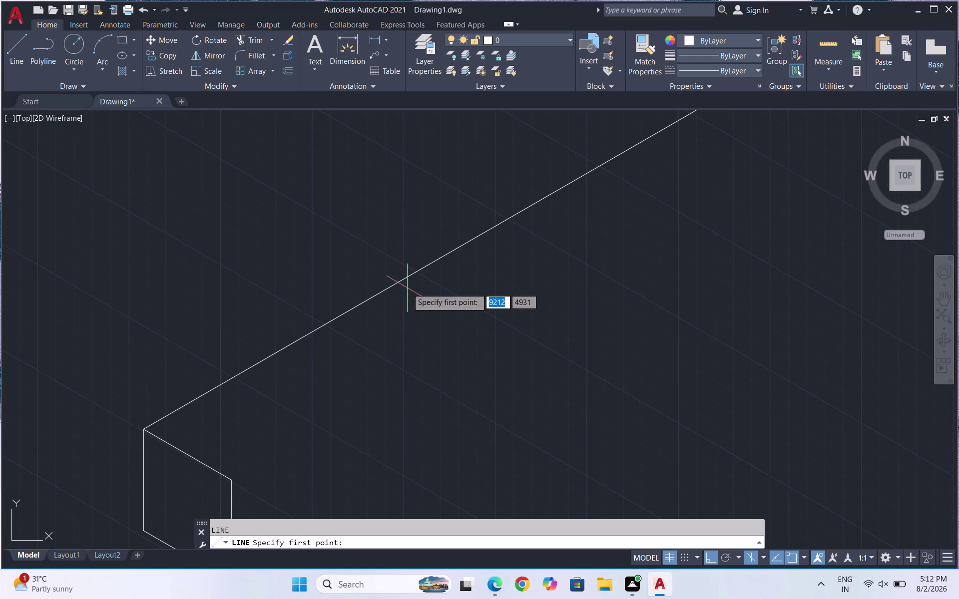
scroll(down, 3)
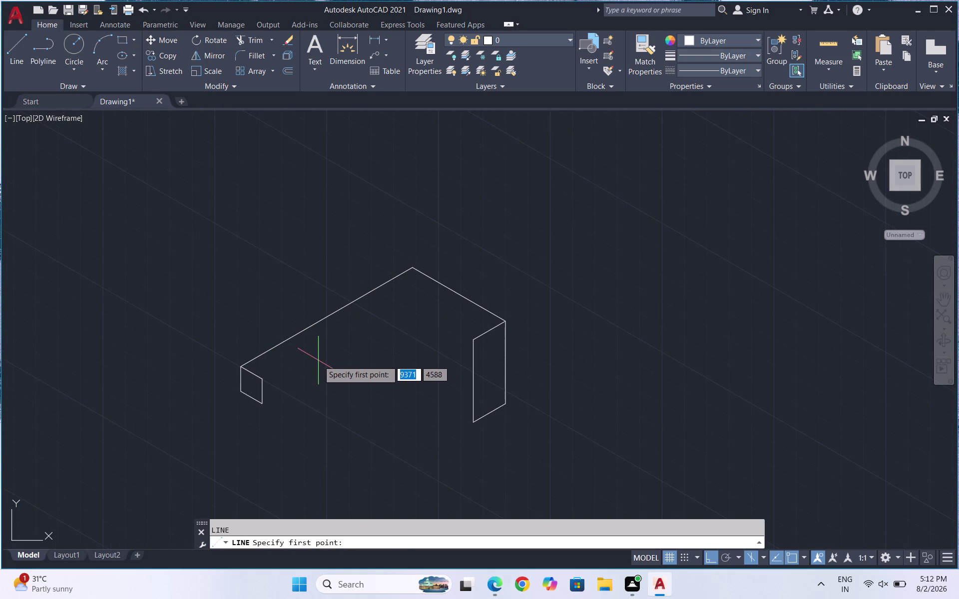
key(F5)
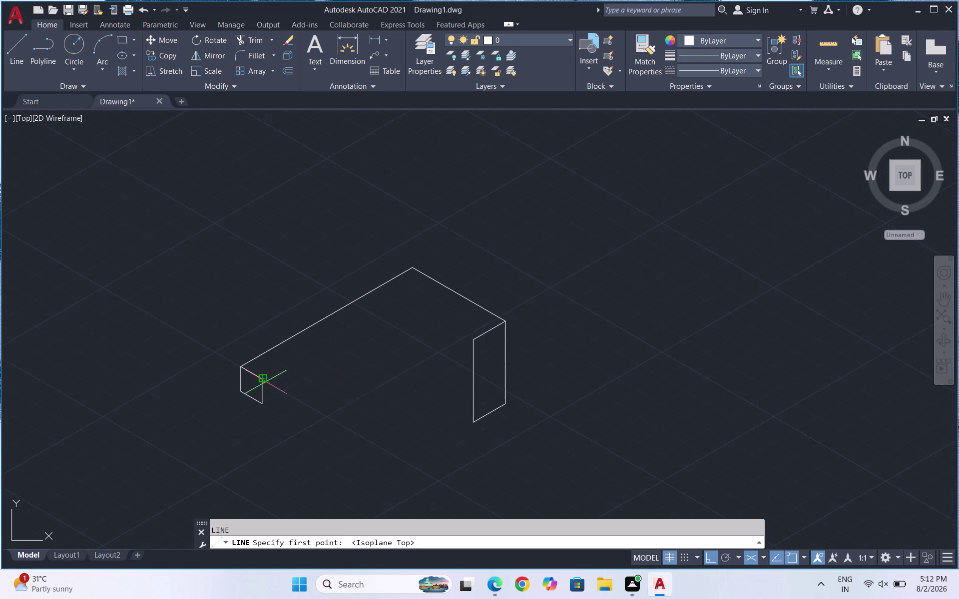
click(261, 379)
text(6)
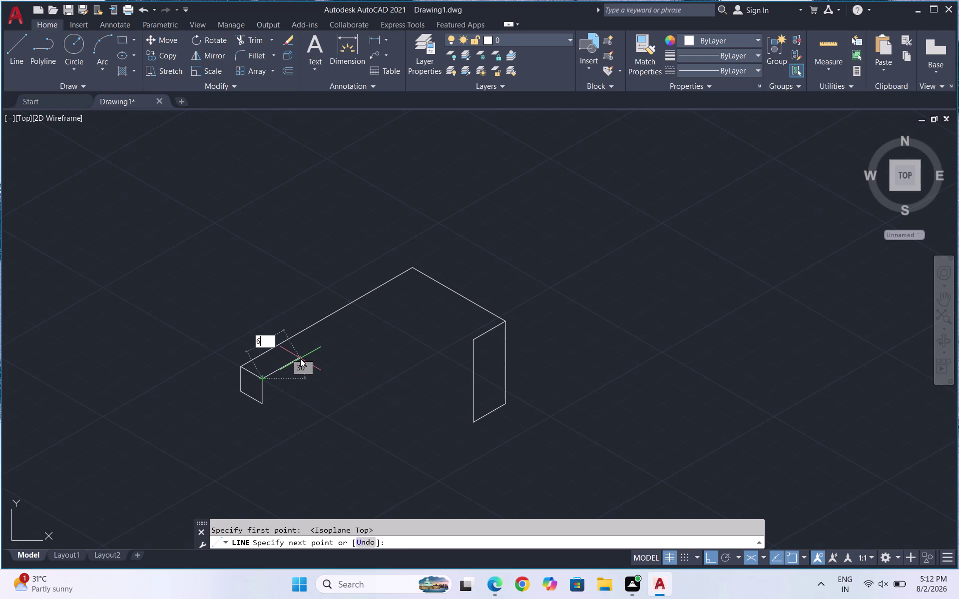
text(00)
key(Return)
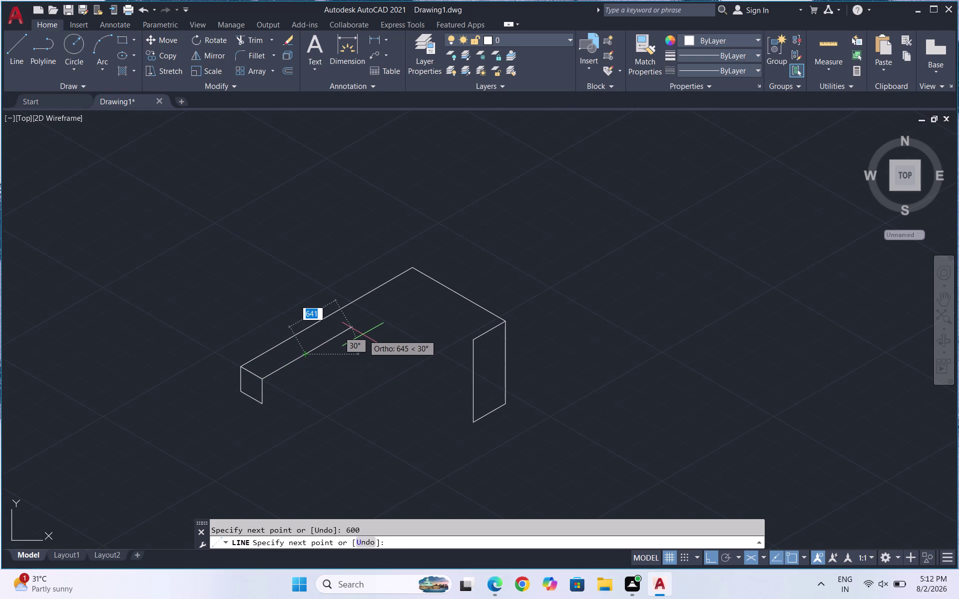
text(600)
key(Return)
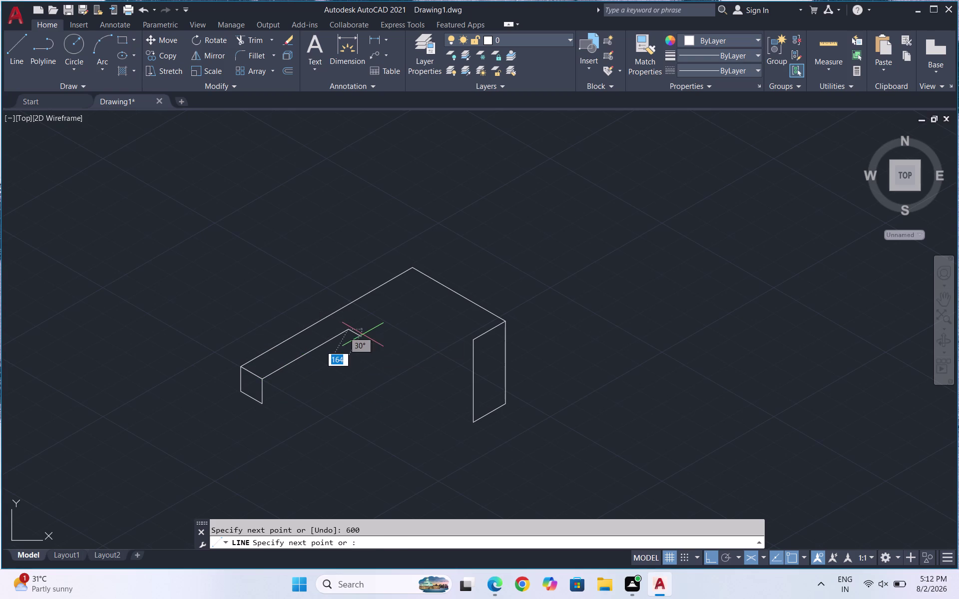
text(600)
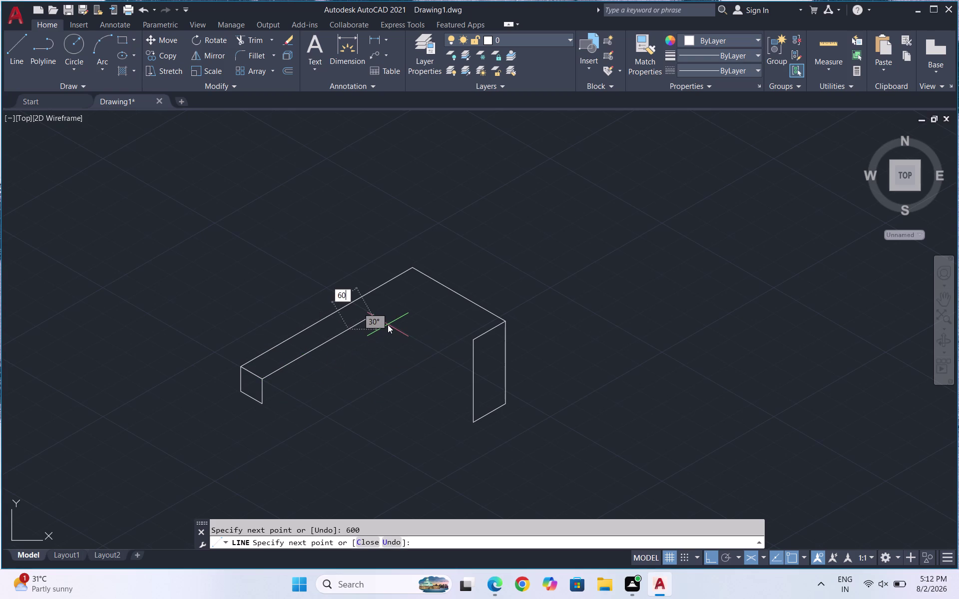
key(Return)
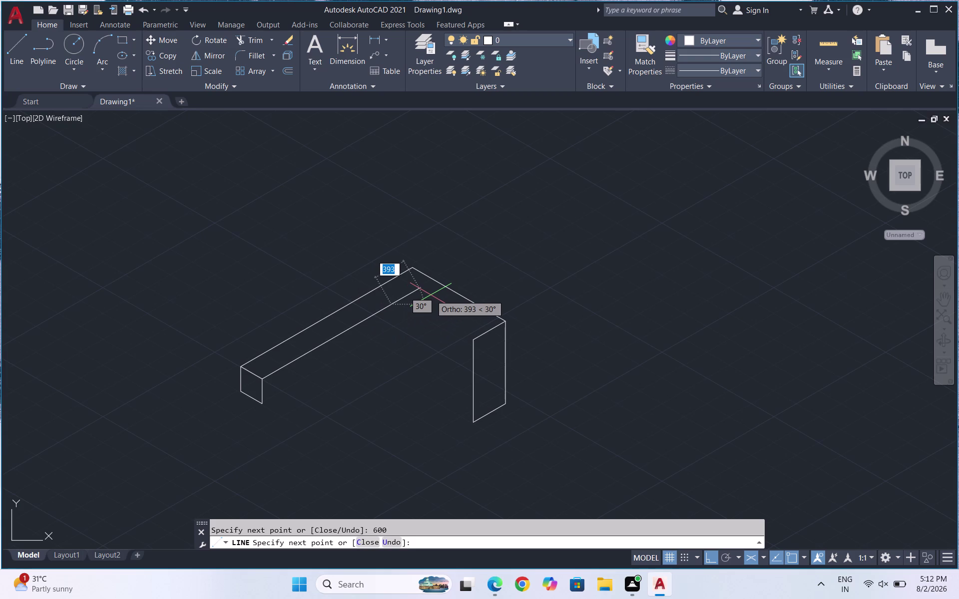
key(Escape)
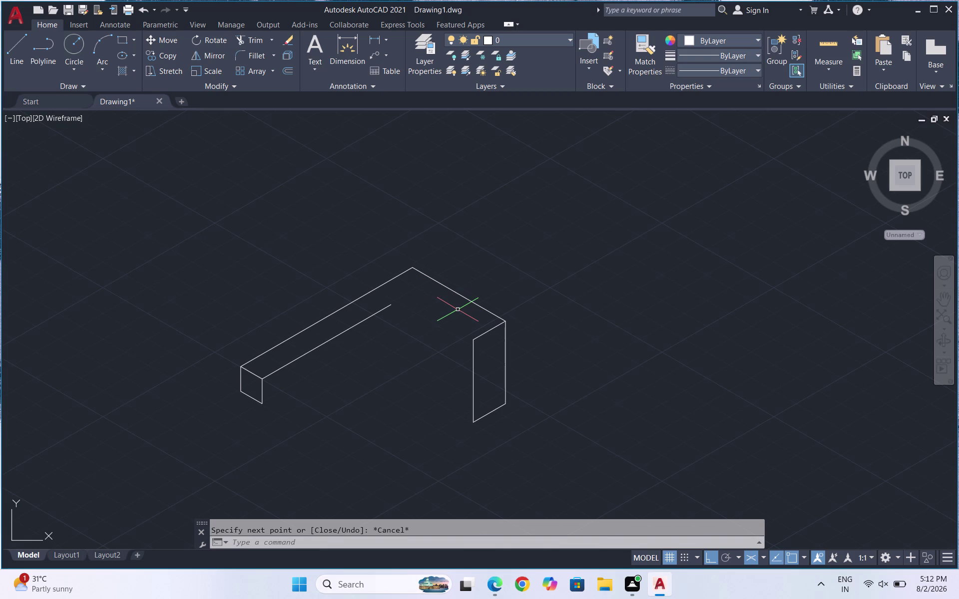
Draw a line from the right panel's top corner with 700 and 600 segments.
key(l)
key(Return)
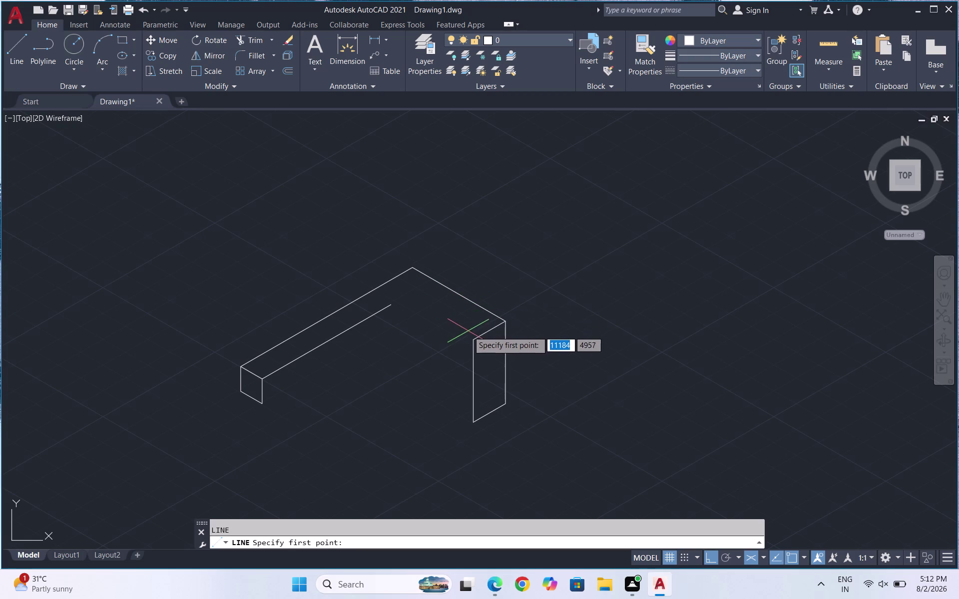
click(474, 341)
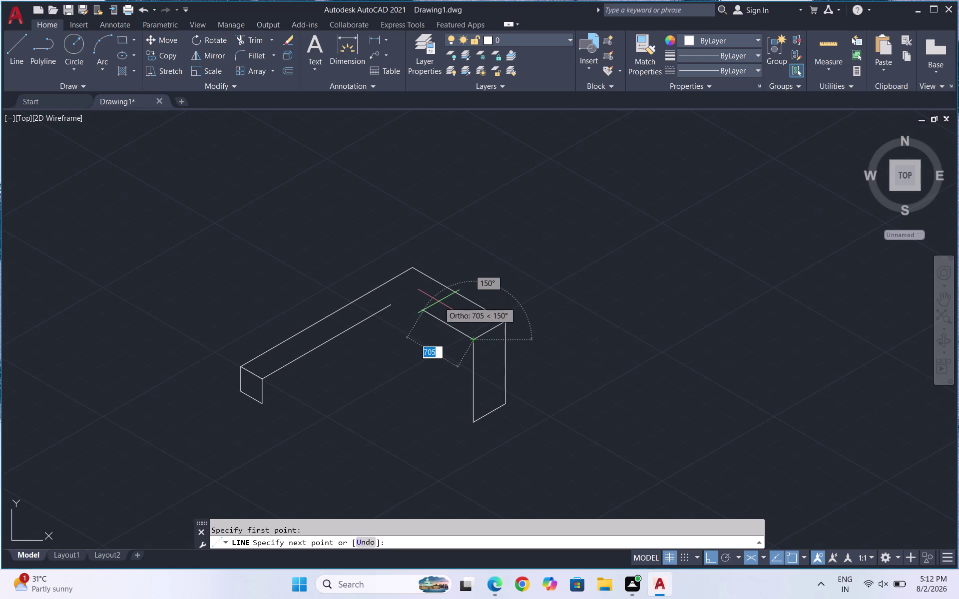
text(700)
key(Return)
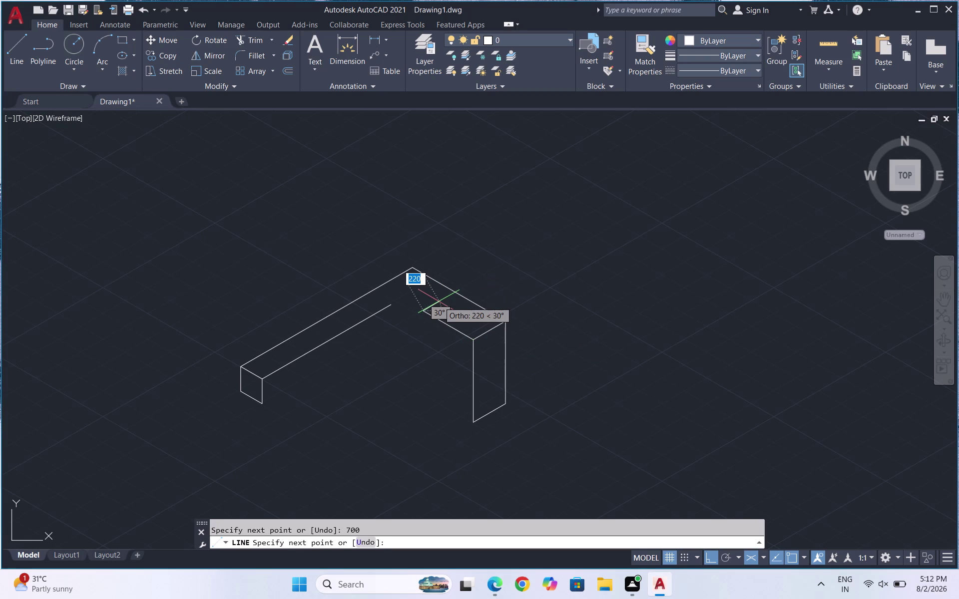
text(600)
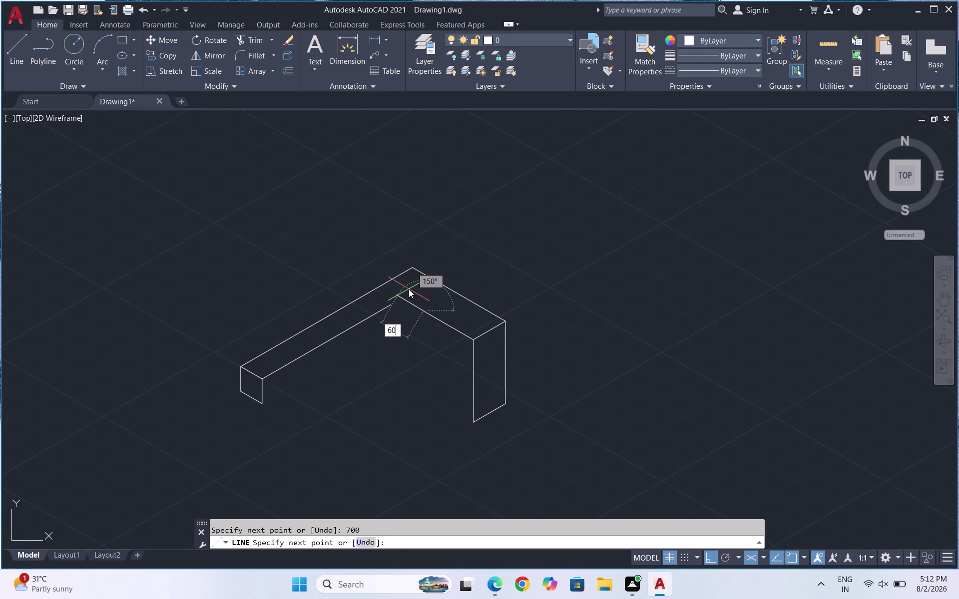
key(Return)
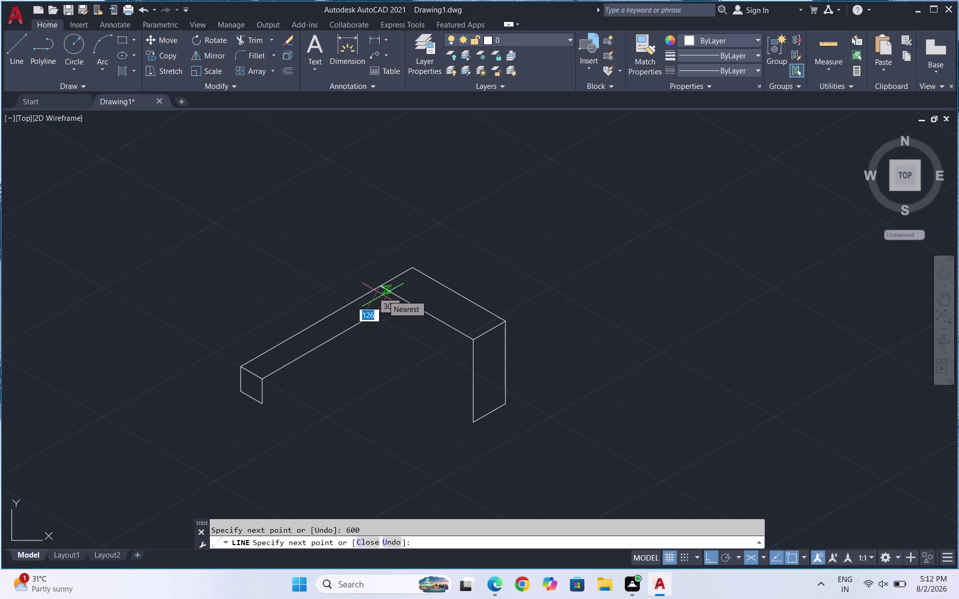
key(Escape)
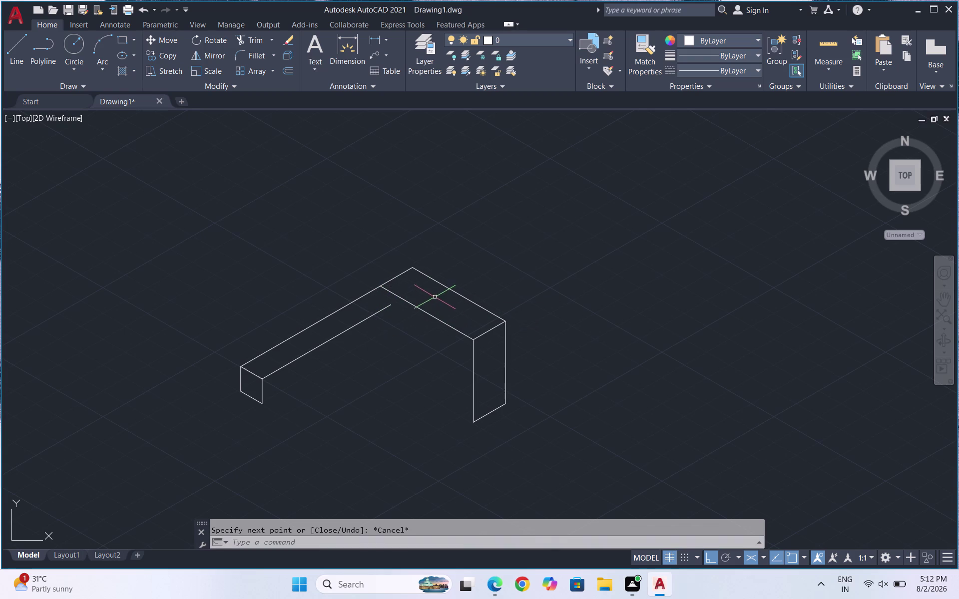
Delete the stray extra line.
click(407, 303)
key(Delete)
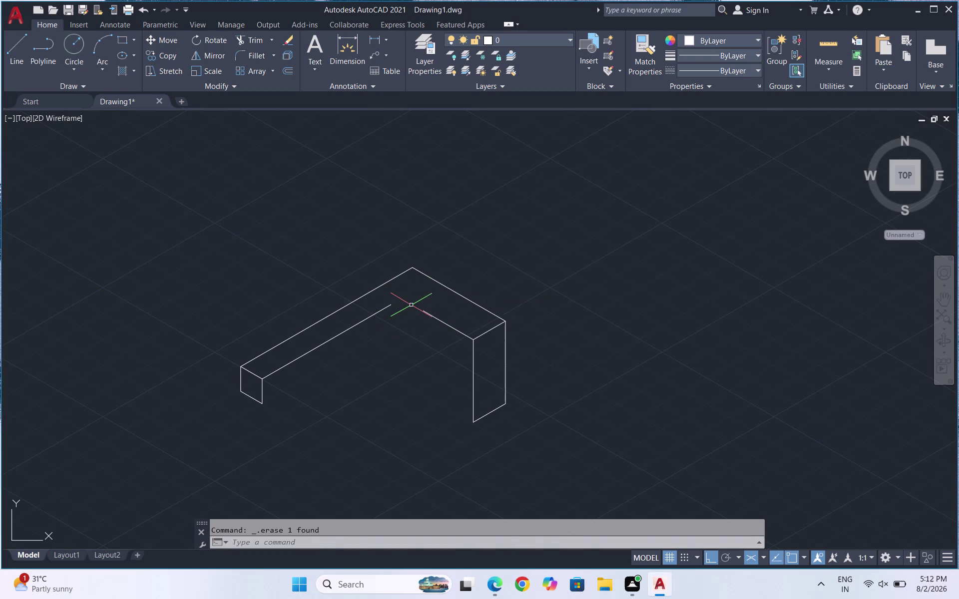
scroll(up, 3)
key(l)
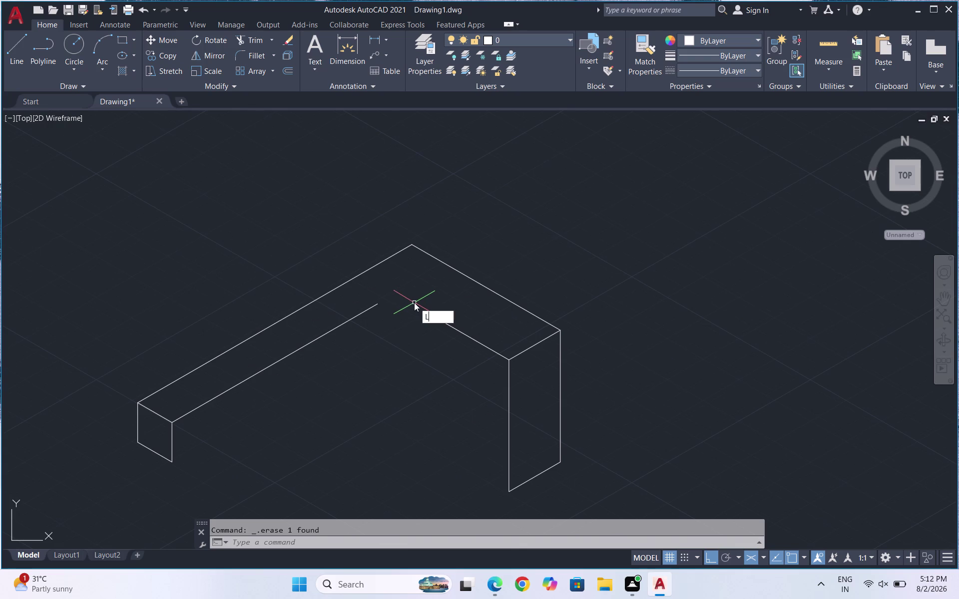
key(Return)
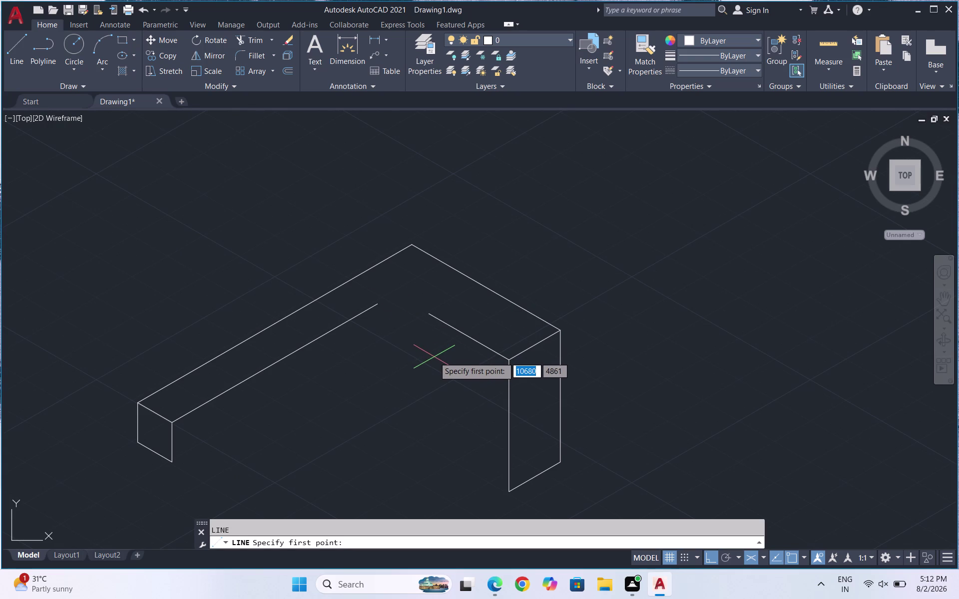
Drop a 1000-unit vertical edge from the panel's inner corner on the Right isoplane.
key(F5)
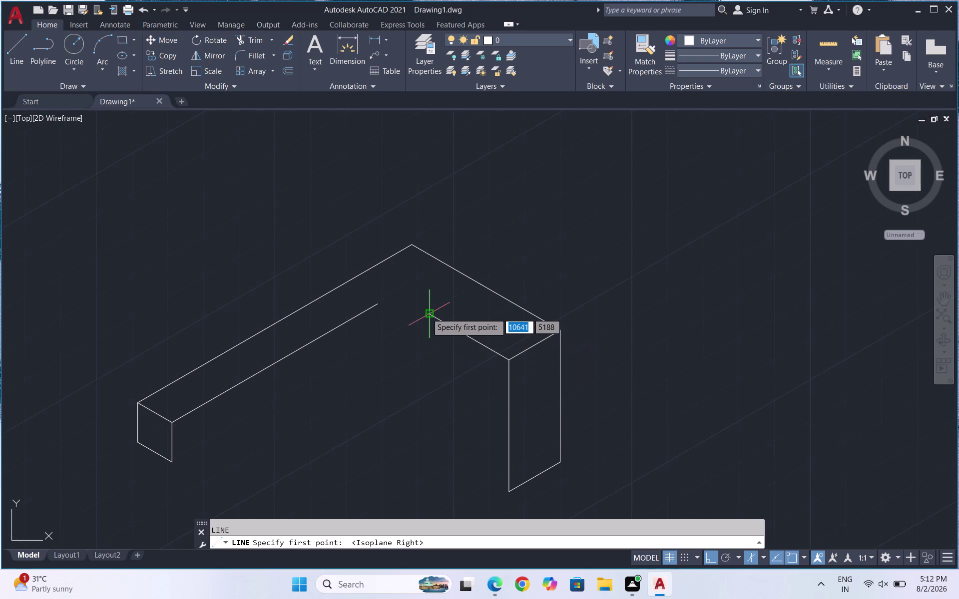
click(426, 314)
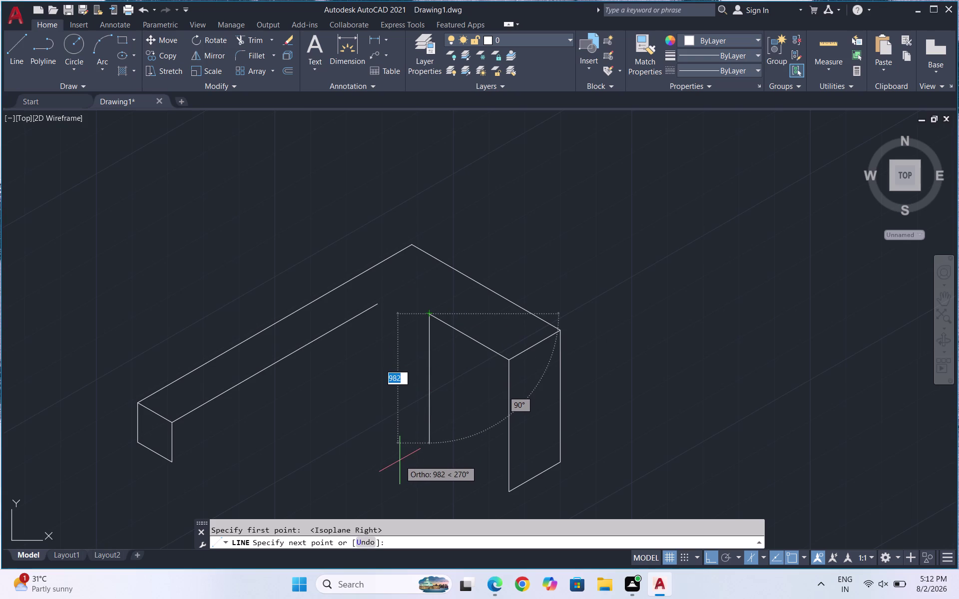
text(1000)
key(Return)
key(Return)
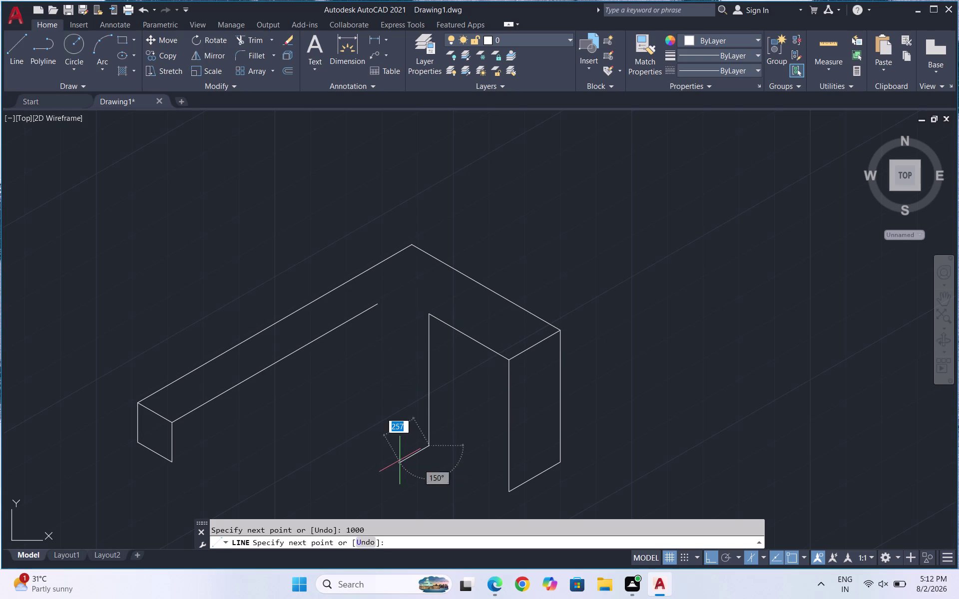
scroll(down, 3)
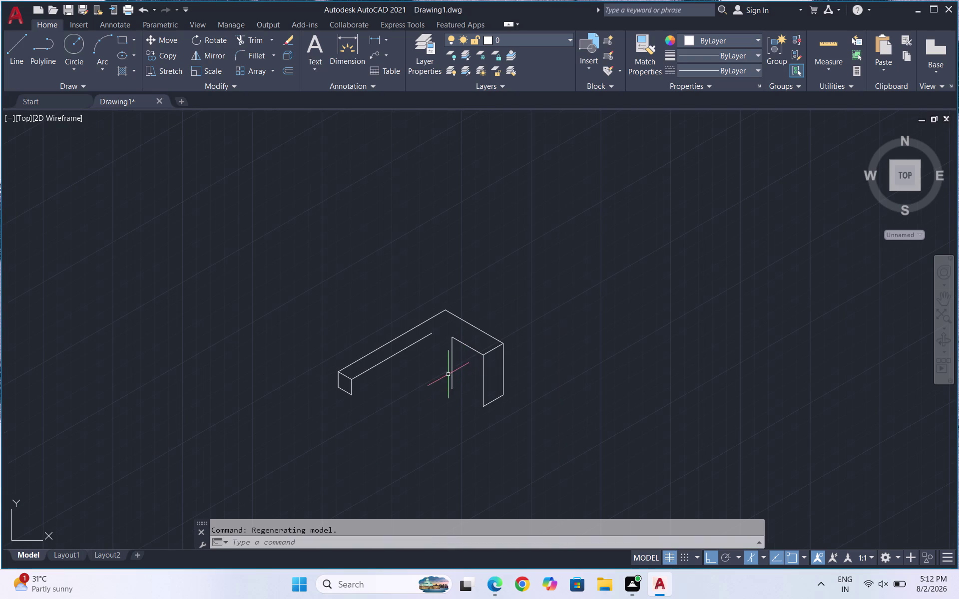
scroll(up, 3)
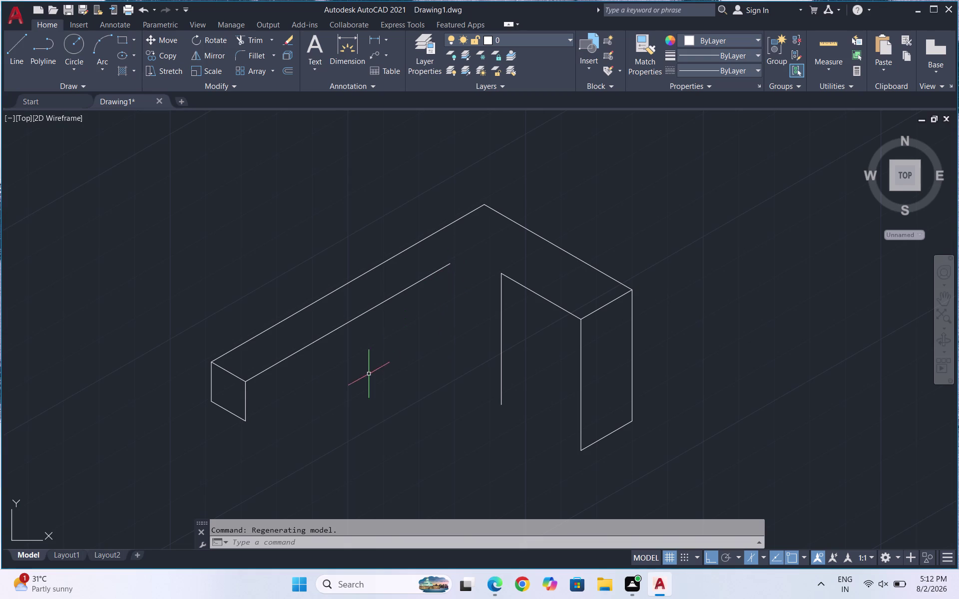
key(l)
key(Return)
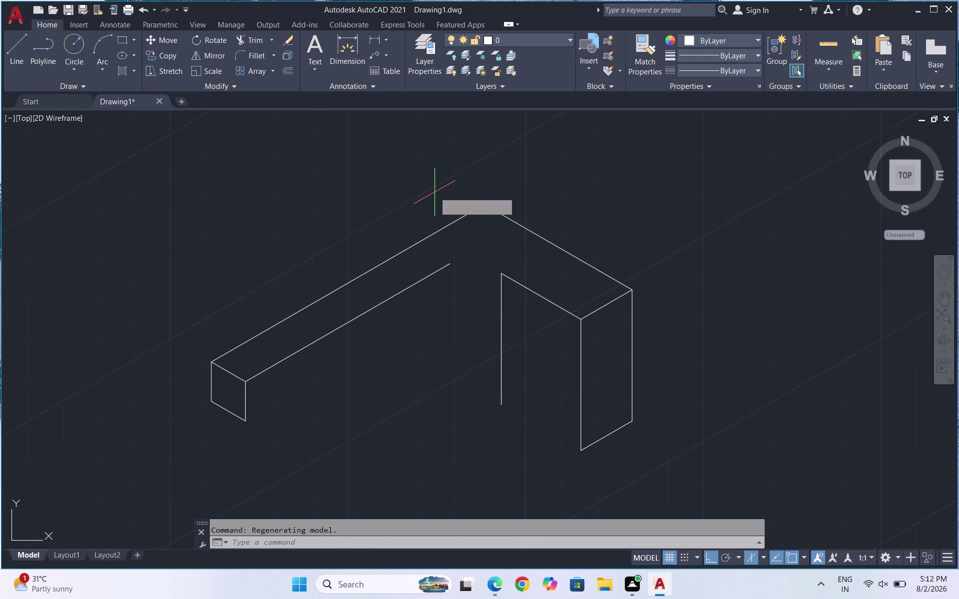
Draw the first two cross lines between the arm's outer and inner top edges.
click(278, 324)
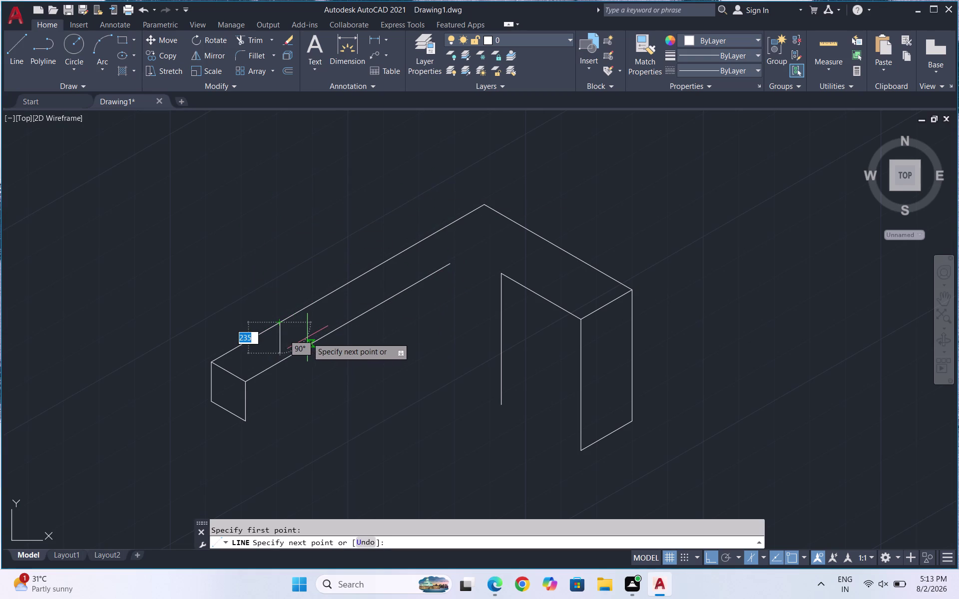
click(309, 337)
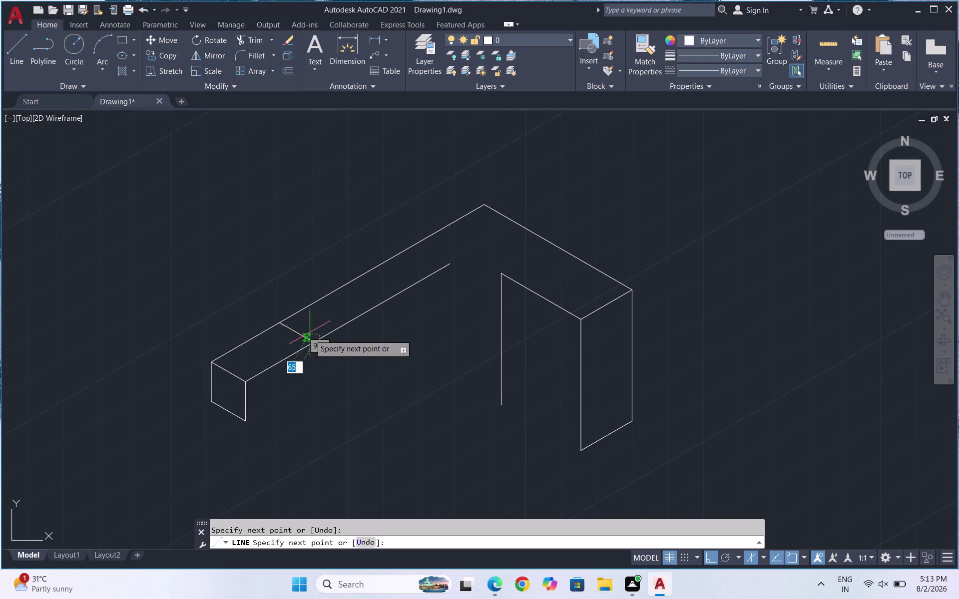
key(Escape)
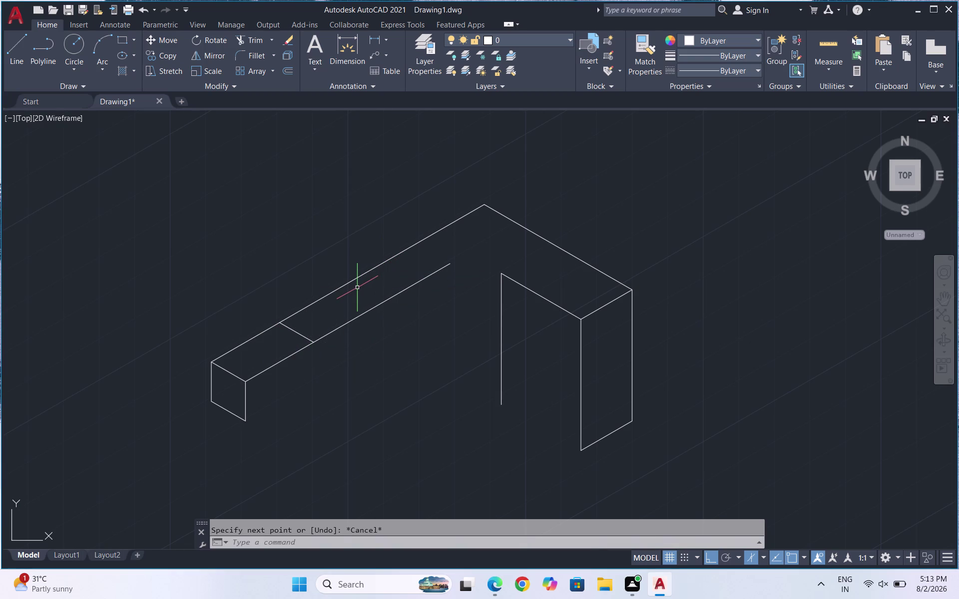
key(space)
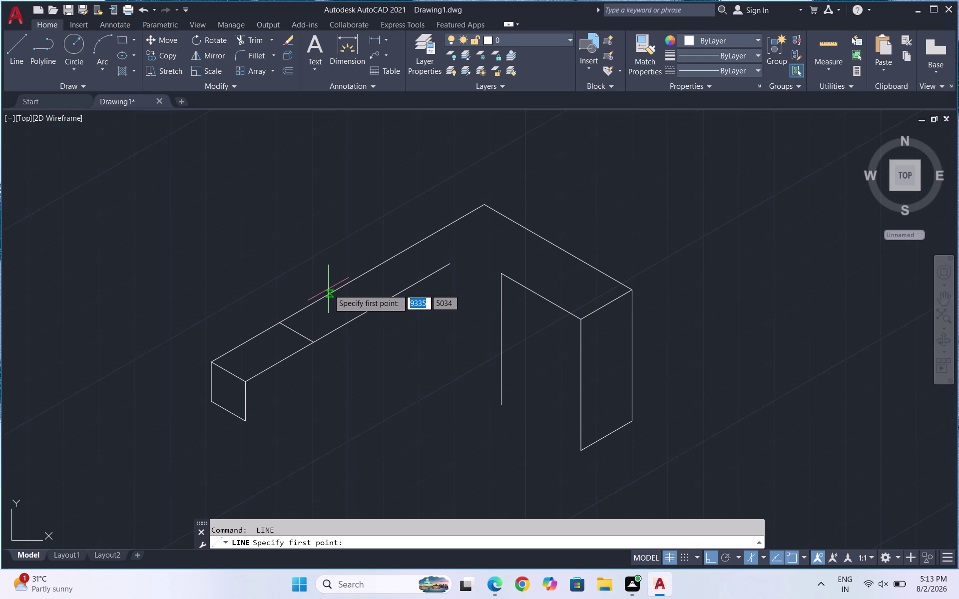
click(347, 287)
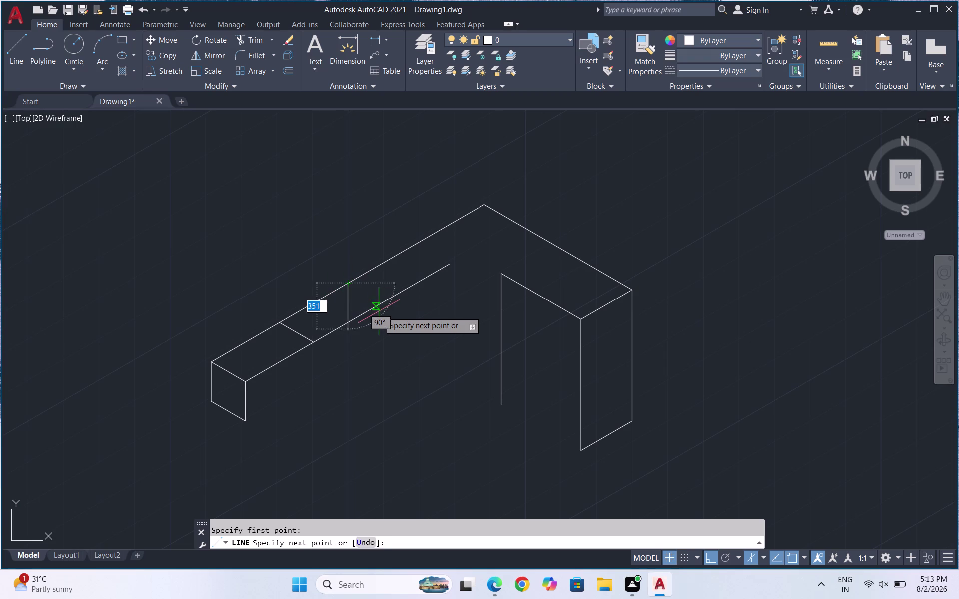
click(385, 308)
key(space)
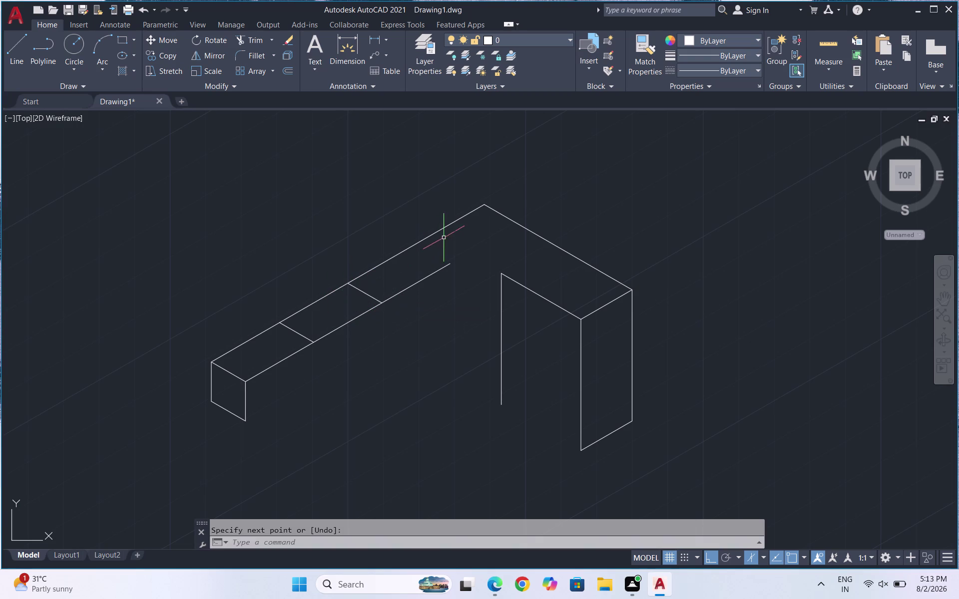
Add a third cross line near the arm's end and one across the right section.
key(space)
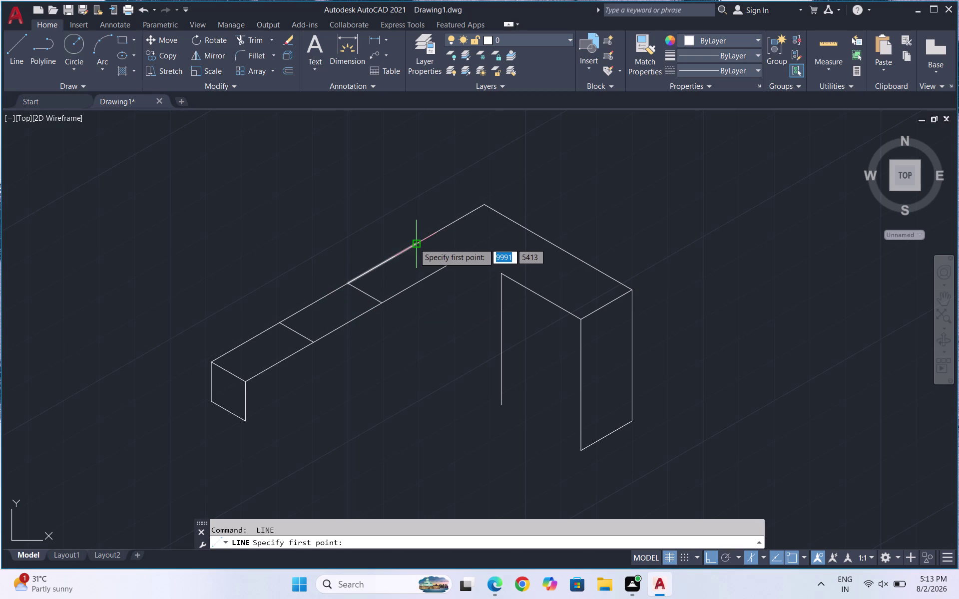
click(414, 243)
click(454, 264)
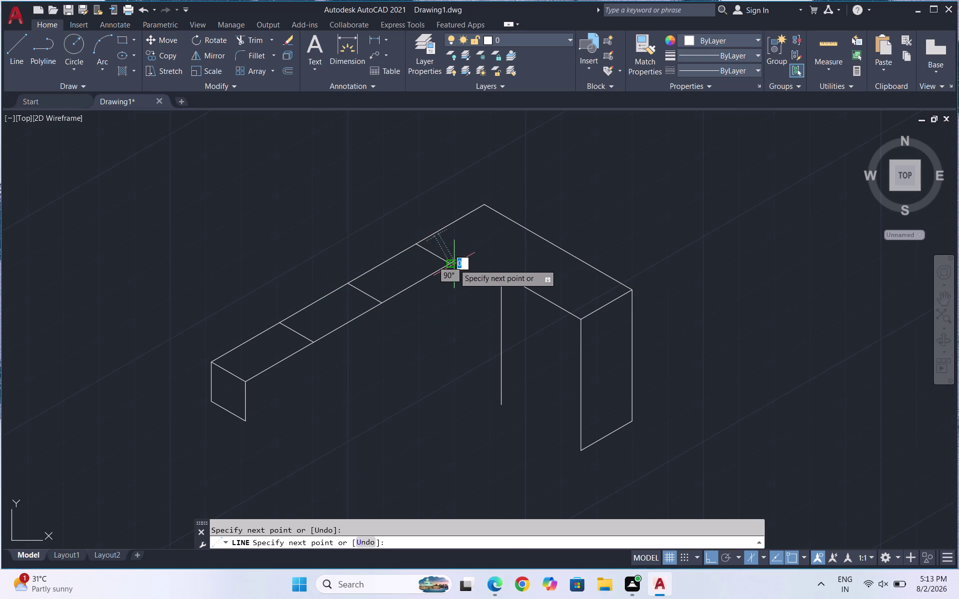
key(Escape)
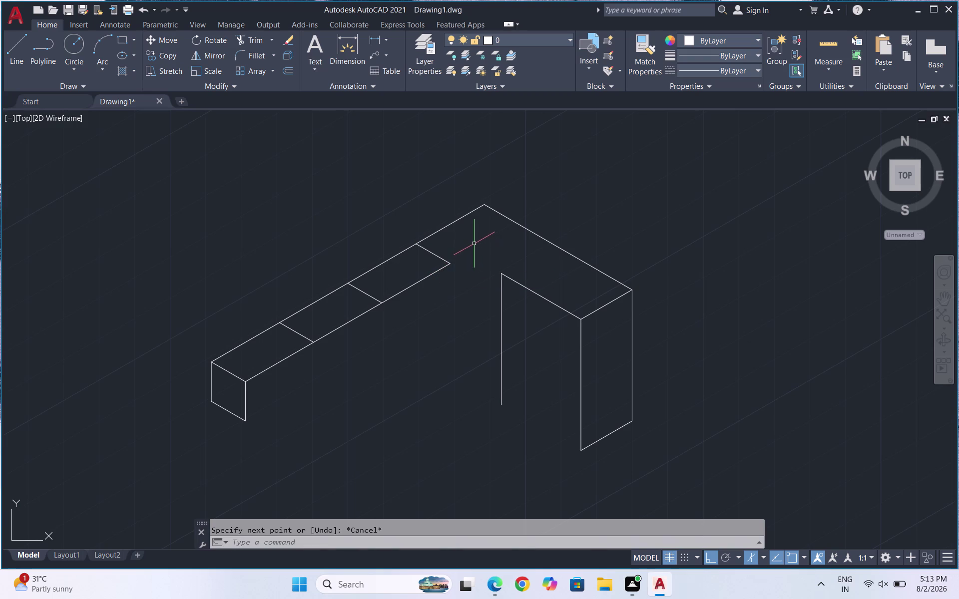
key(space)
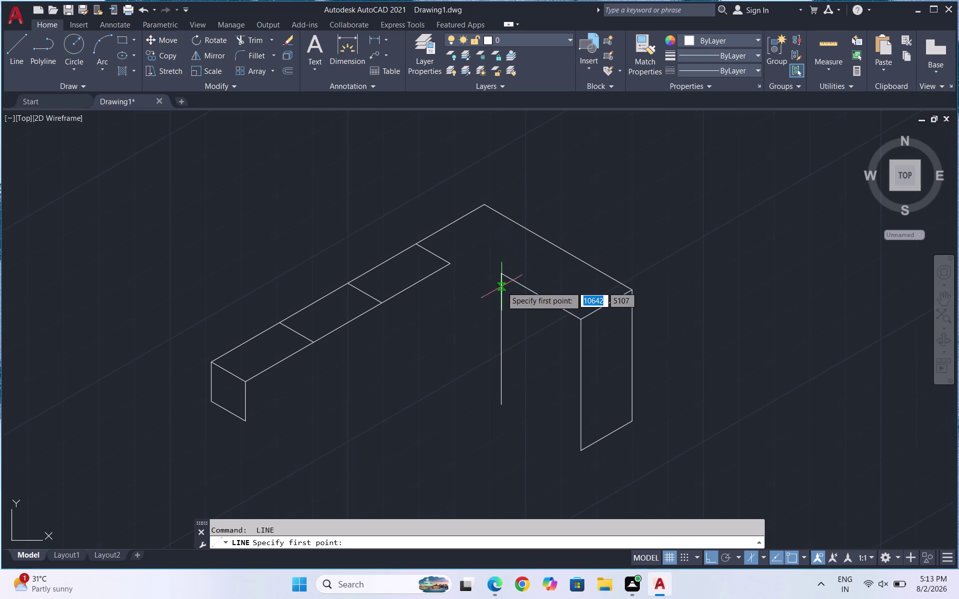
click(501, 274)
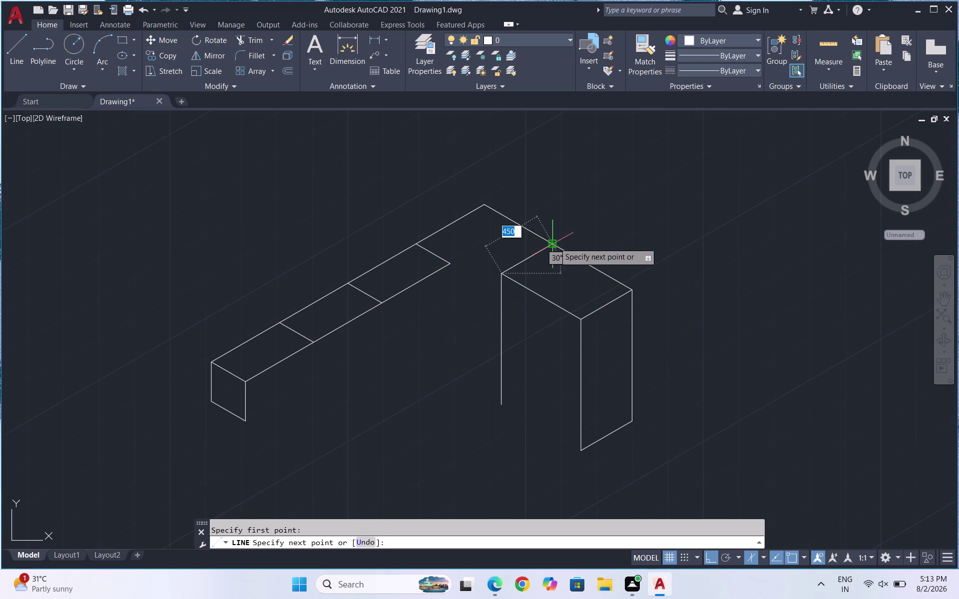
click(555, 243)
key(space)
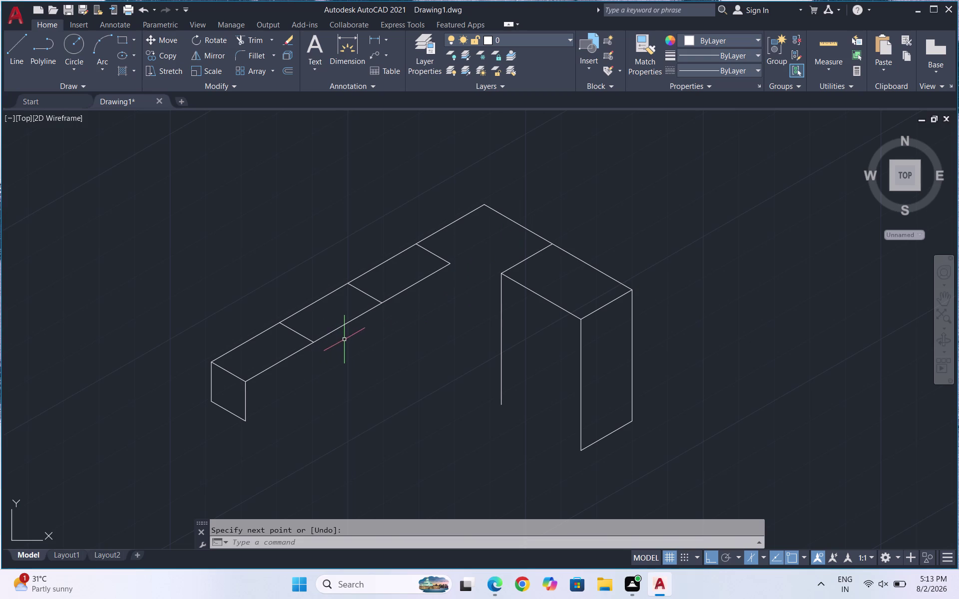
key(l)
key(Return)
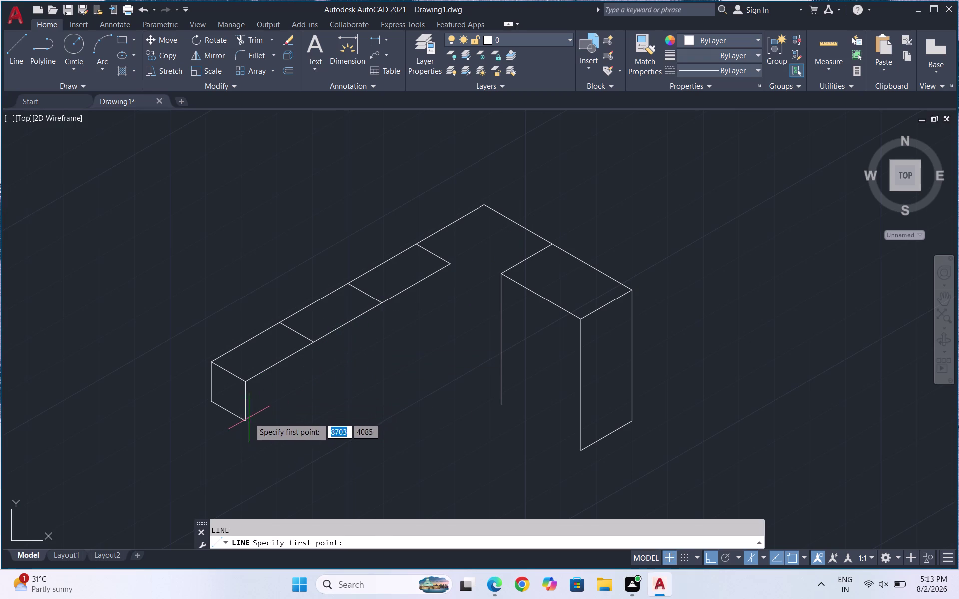
Abandon a misdirected line and restart LINE from the arm's front corner.
click(250, 418)
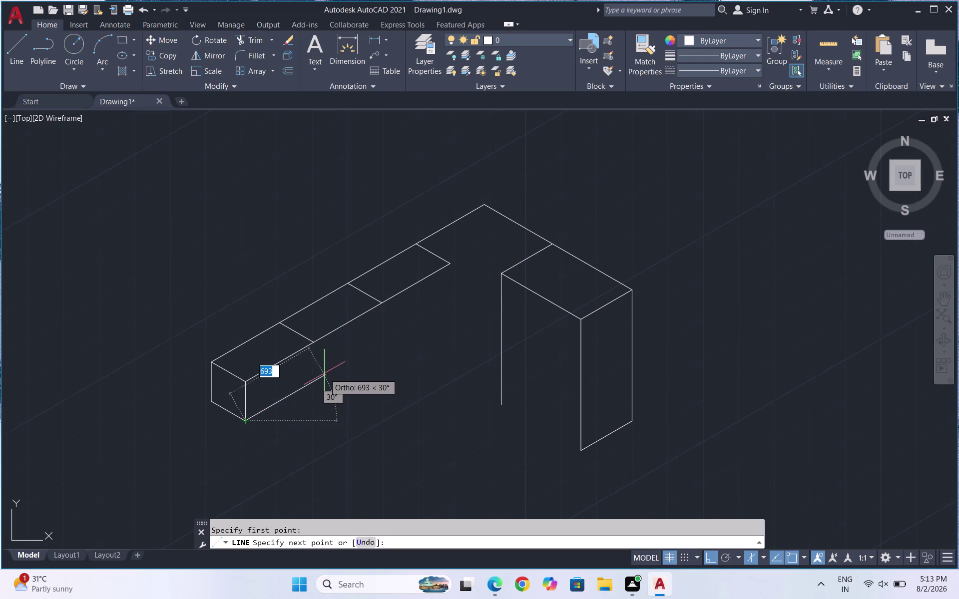
key(F6)
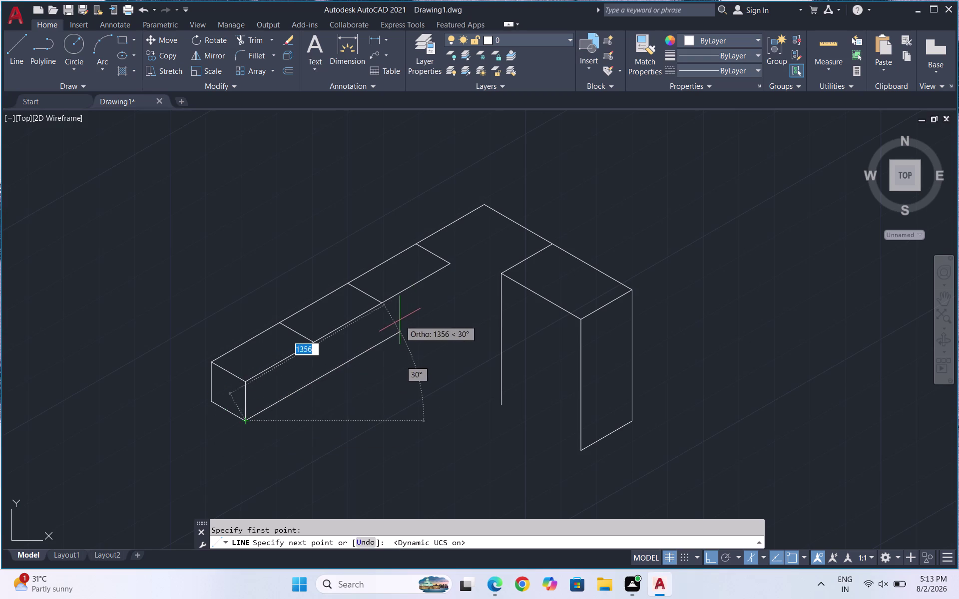
key(Escape)
key(F5)
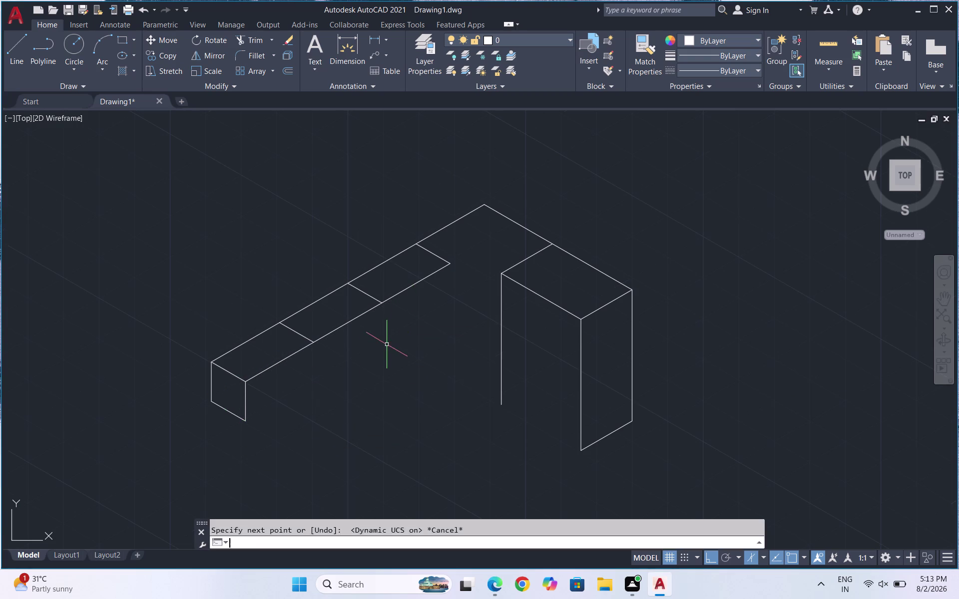
key(l)
key(Return)
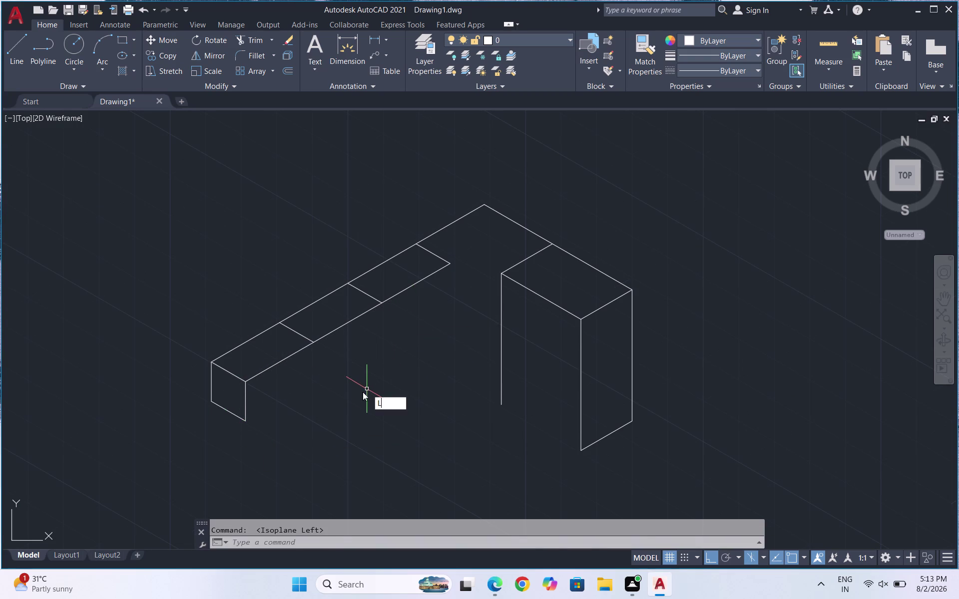
Draw the bottom edge along the arm on the top isoplane with three 600-unit entries.
click(247, 422)
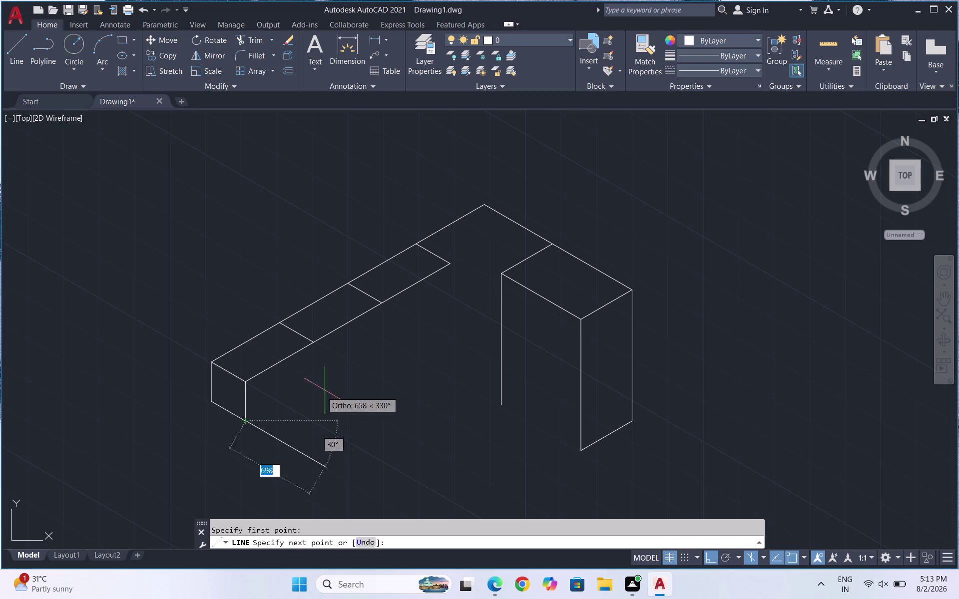
key(F5)
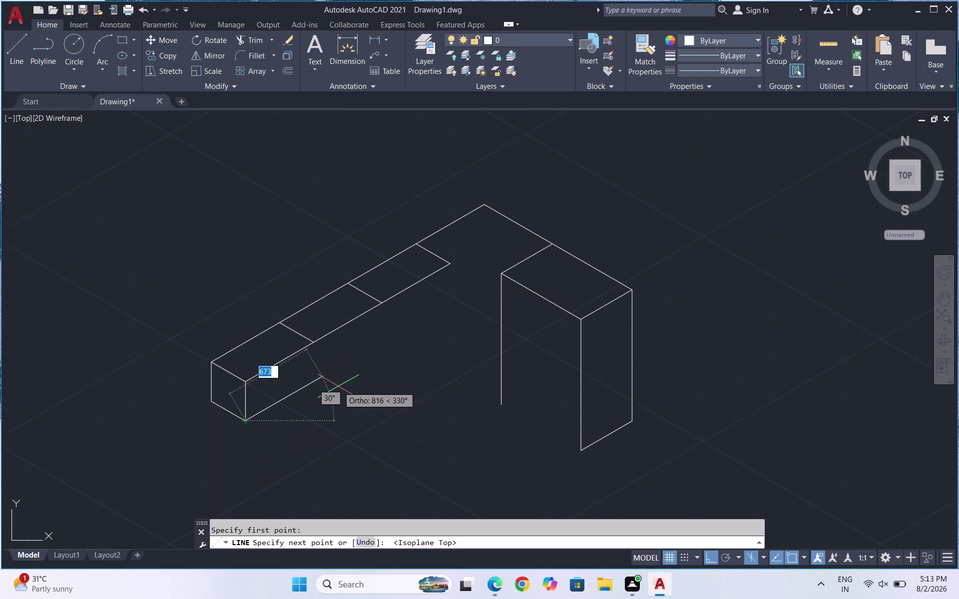
text(60)
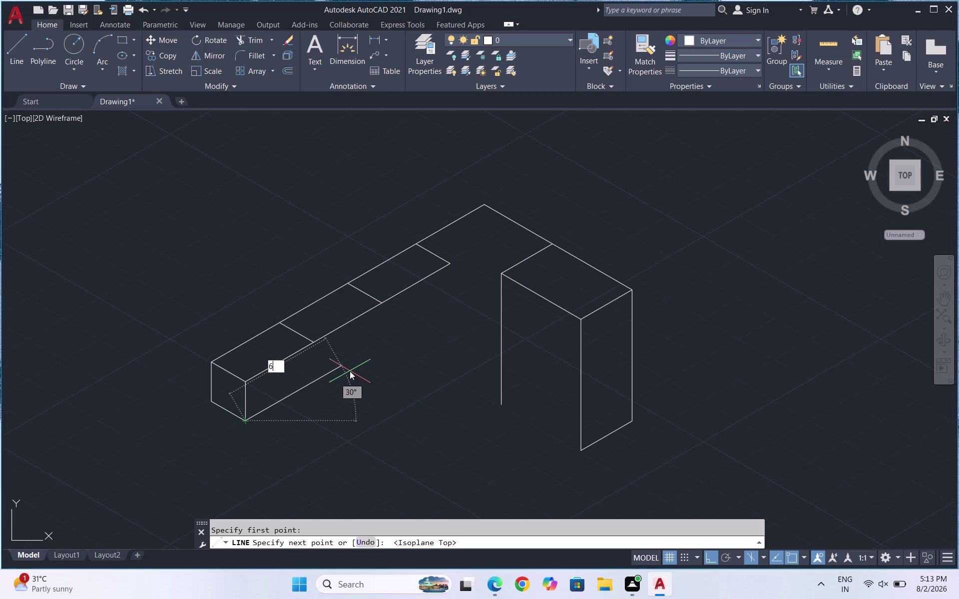
text(0)
key(Return)
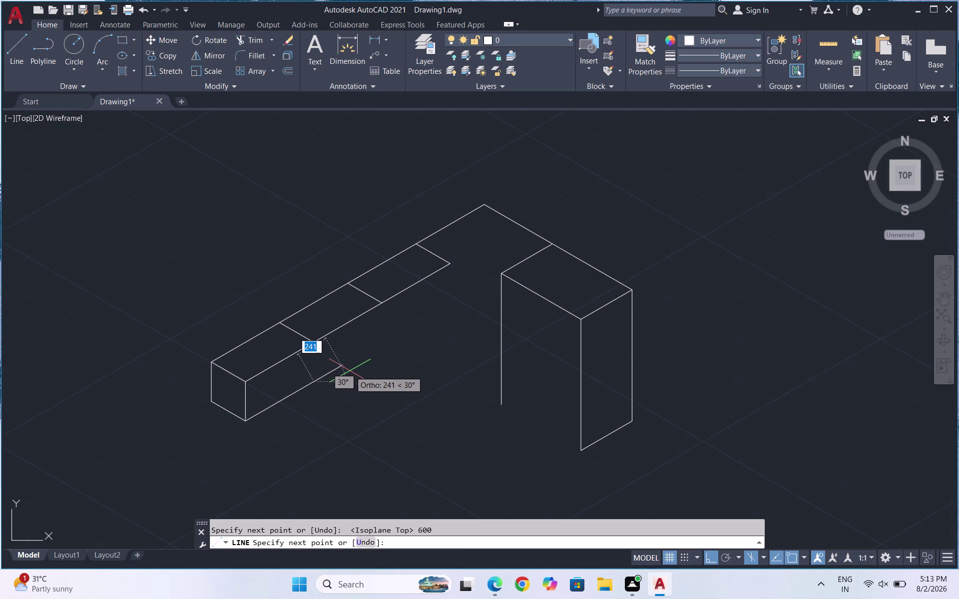
text(60)
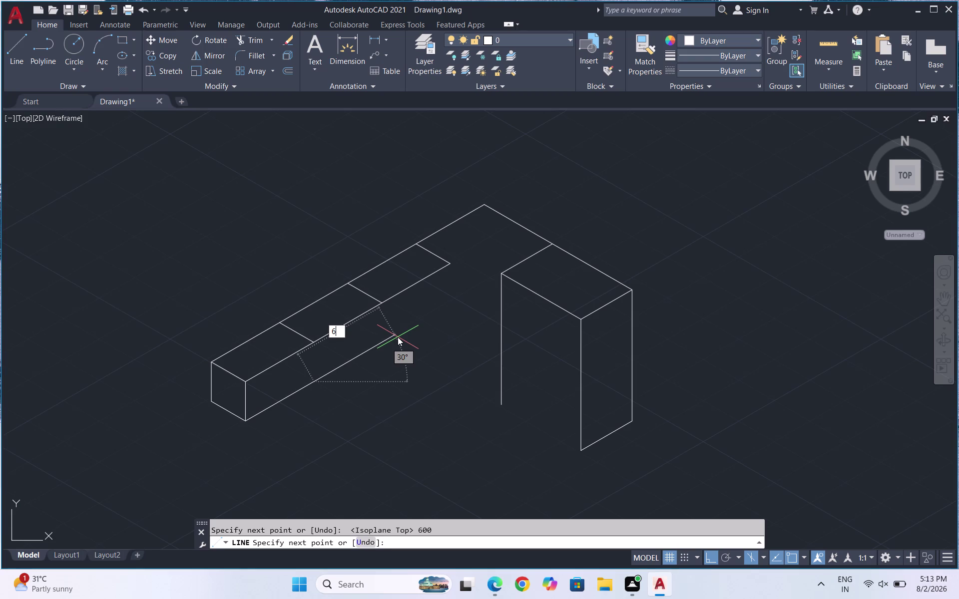
text(0)
key(Return)
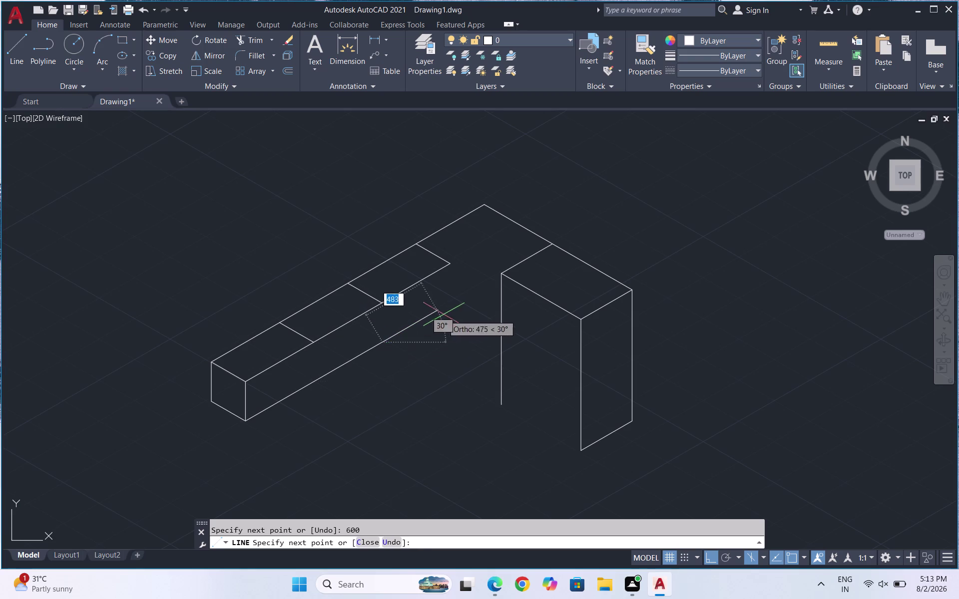
text(600)
key(Return)
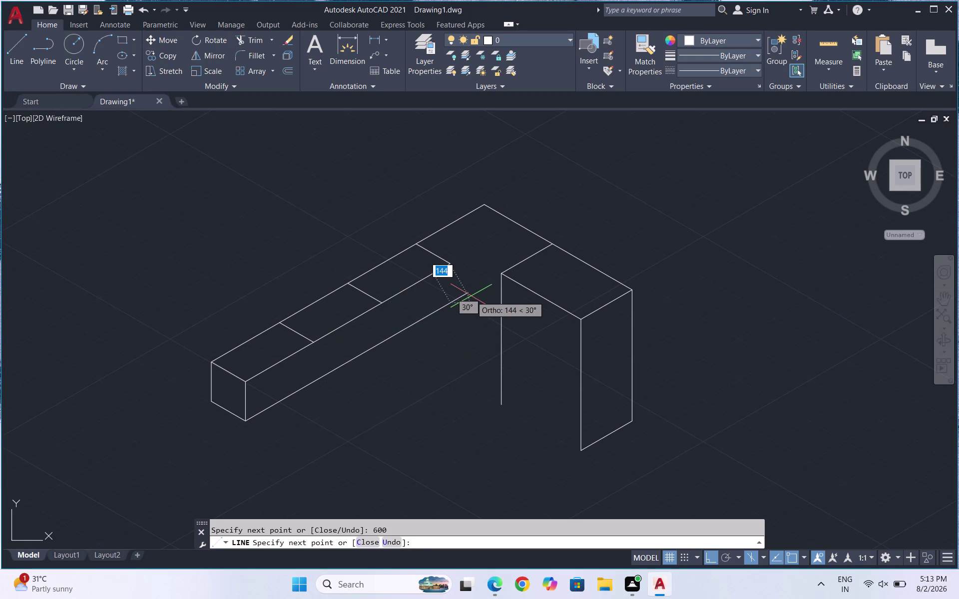
key(Return)
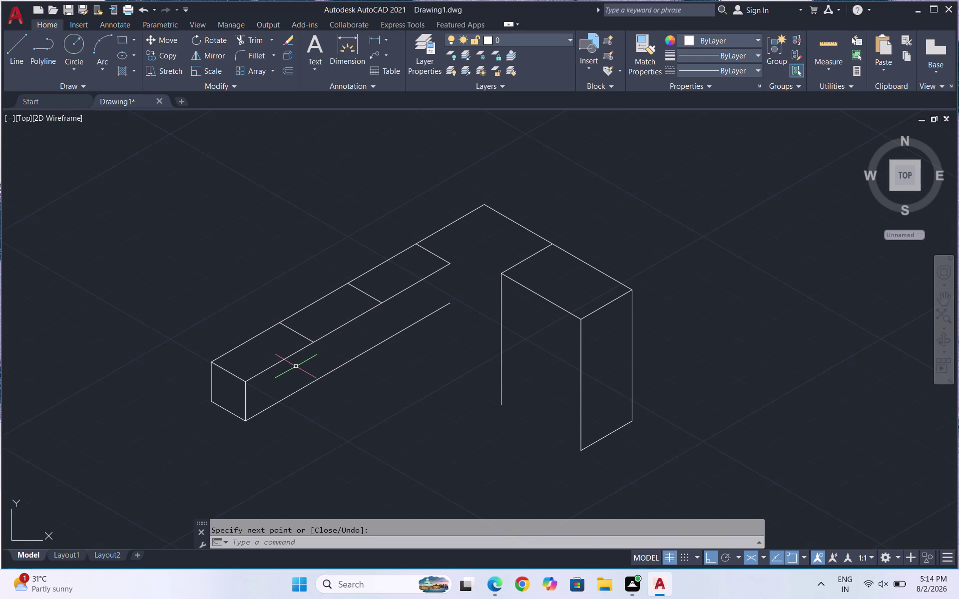
Draw the inner panel outline on the right isoplane: 1000 down, 600 across, 1000 up.
key(l)
key(Return)
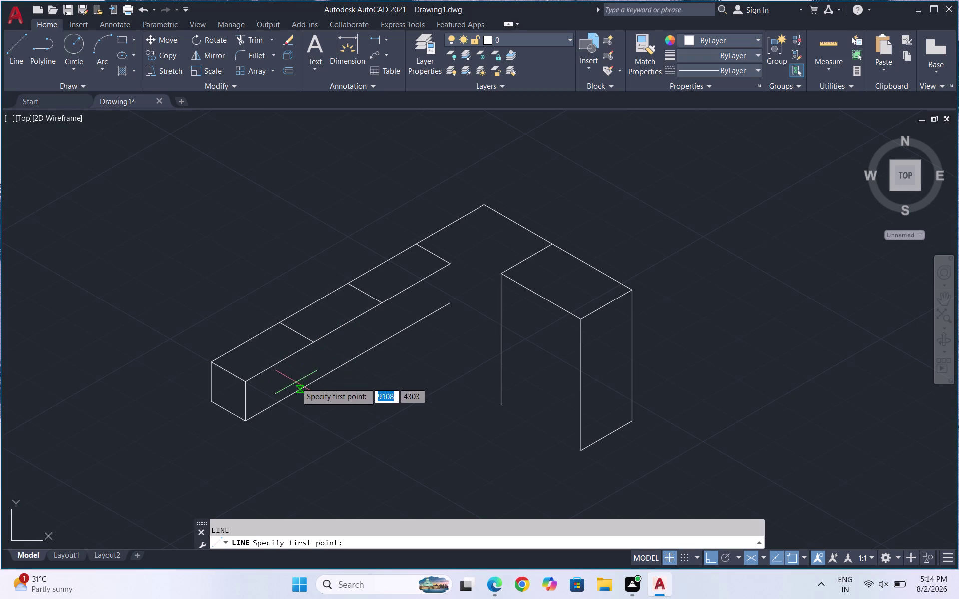
click(312, 347)
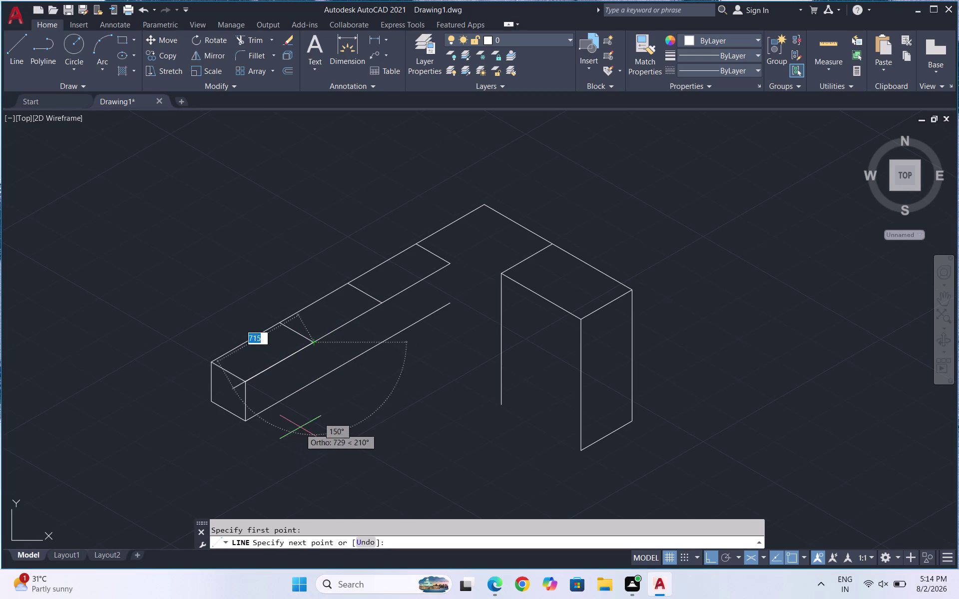
key(F5)
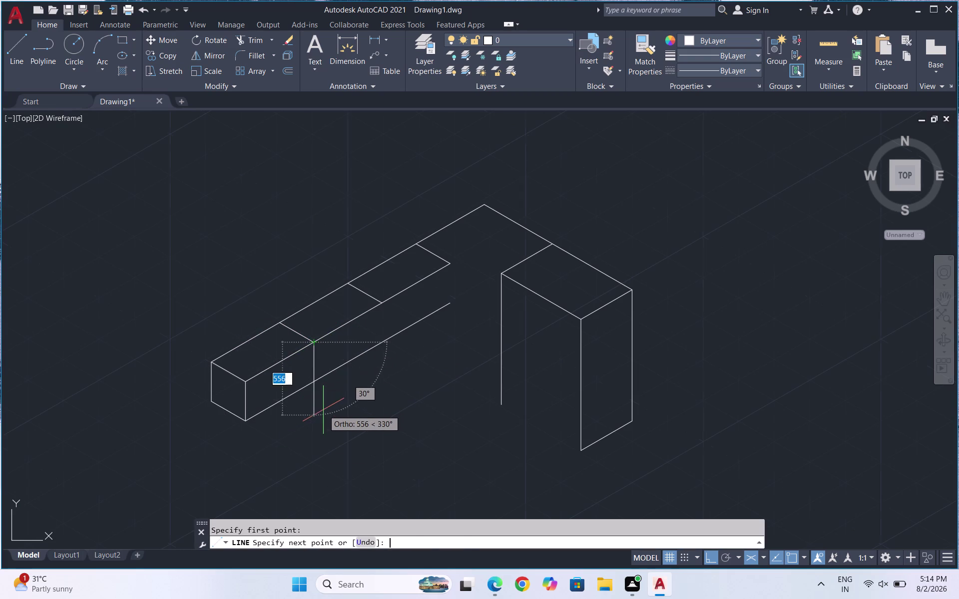
text(1000)
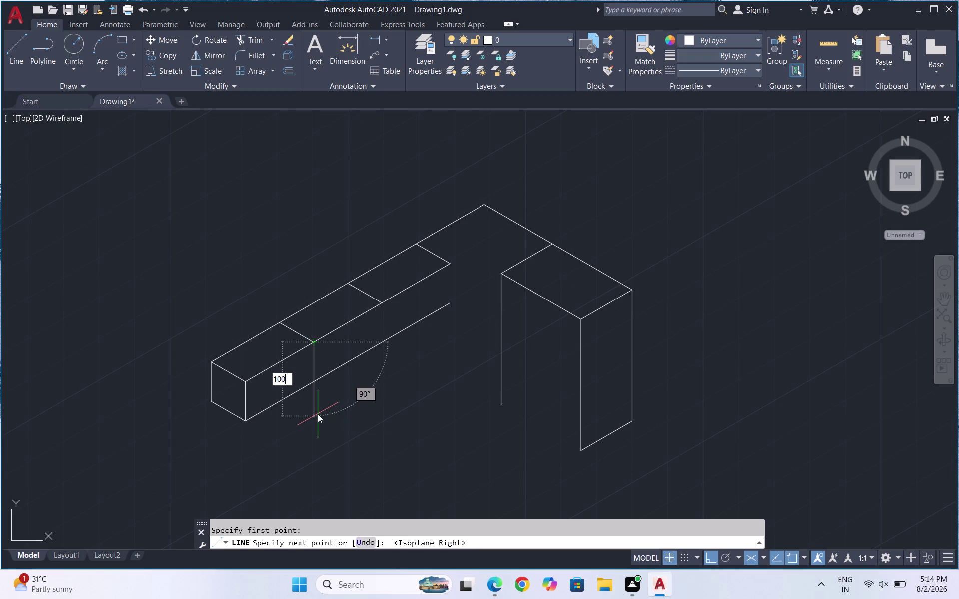
key(Return)
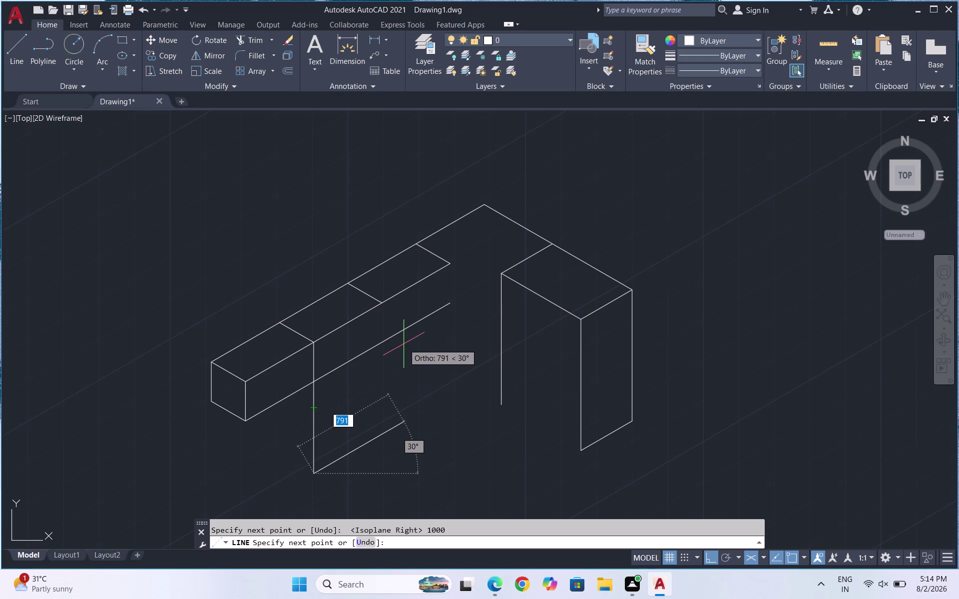
text(600)
key(Return)
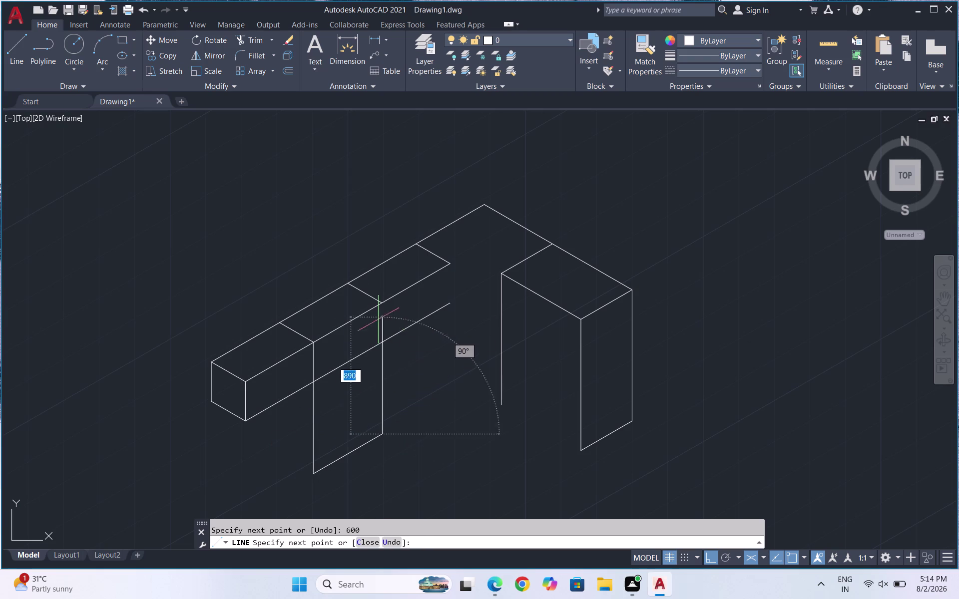
text(1000)
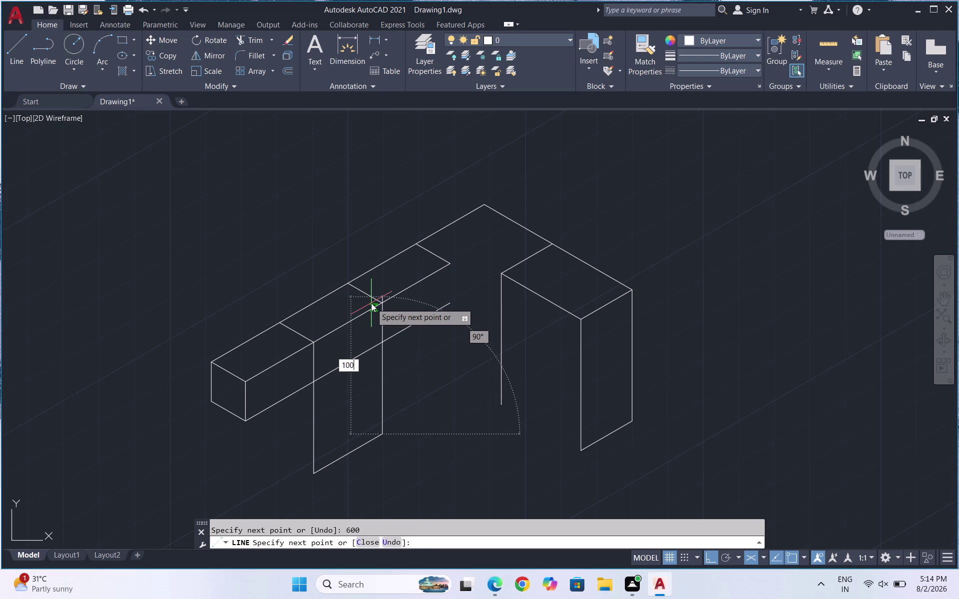
key(Return)
key(Escape)
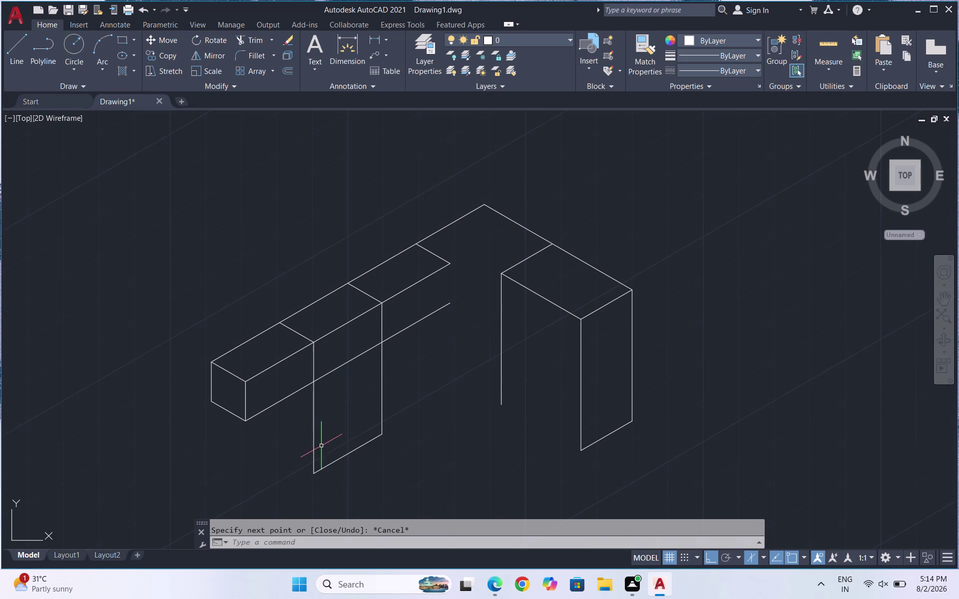
Move the inner panel's bottom edge higher up.
drag(422, 399, 381, 403)
click(261, 429)
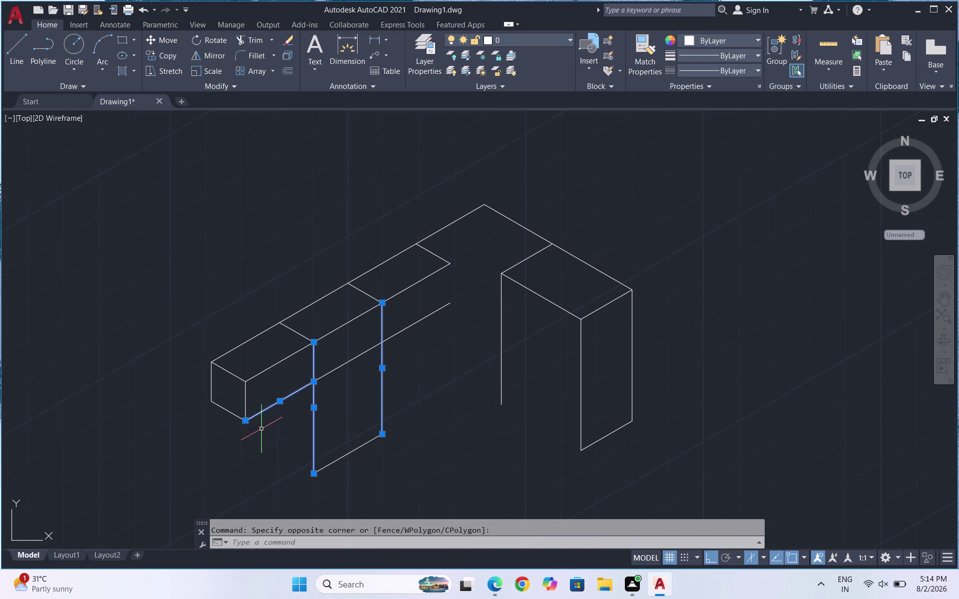
key(Escape)
drag(392, 405, 346, 424)
key(Escape)
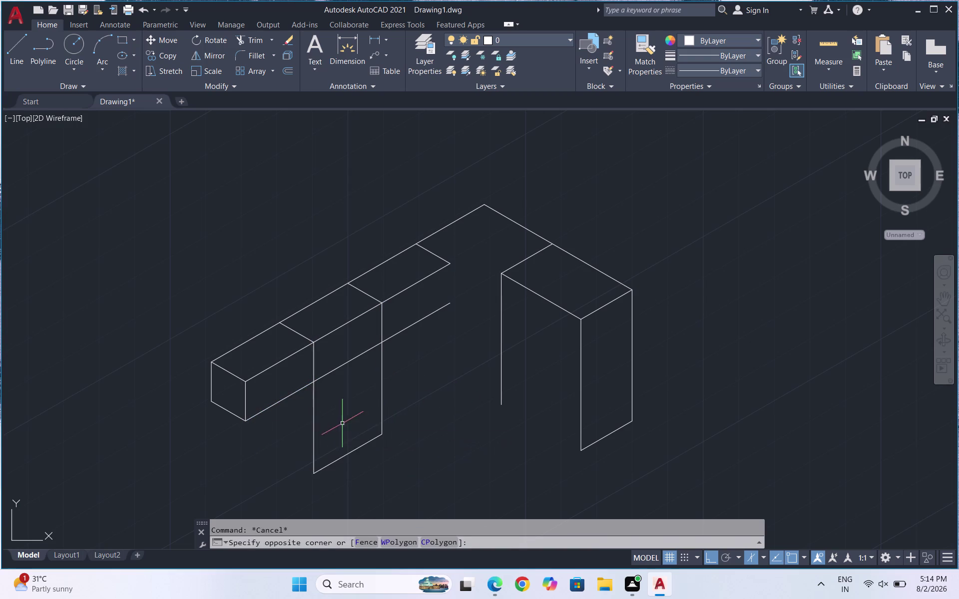
click(355, 451)
key(m)
key(Return)
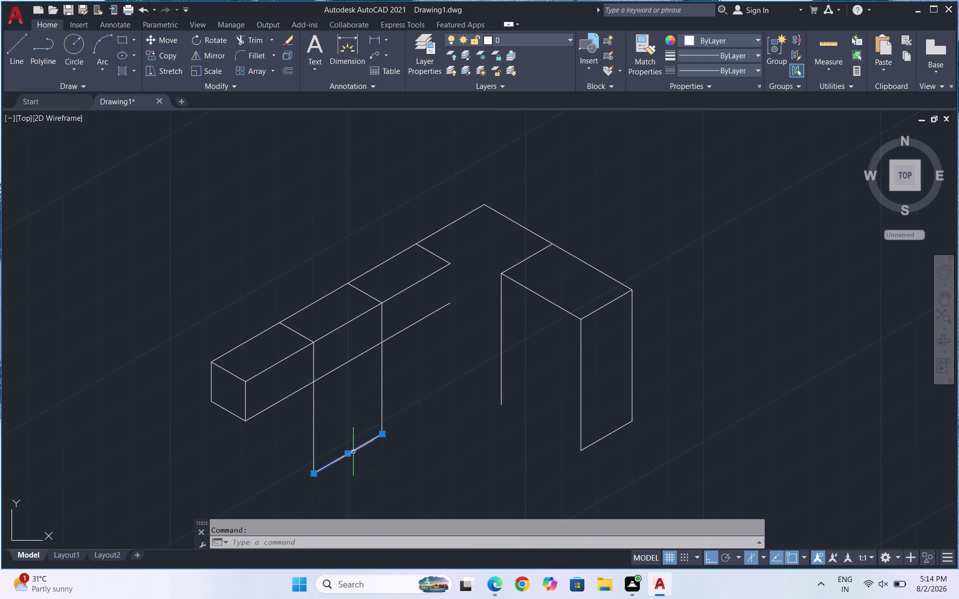
click(353, 452)
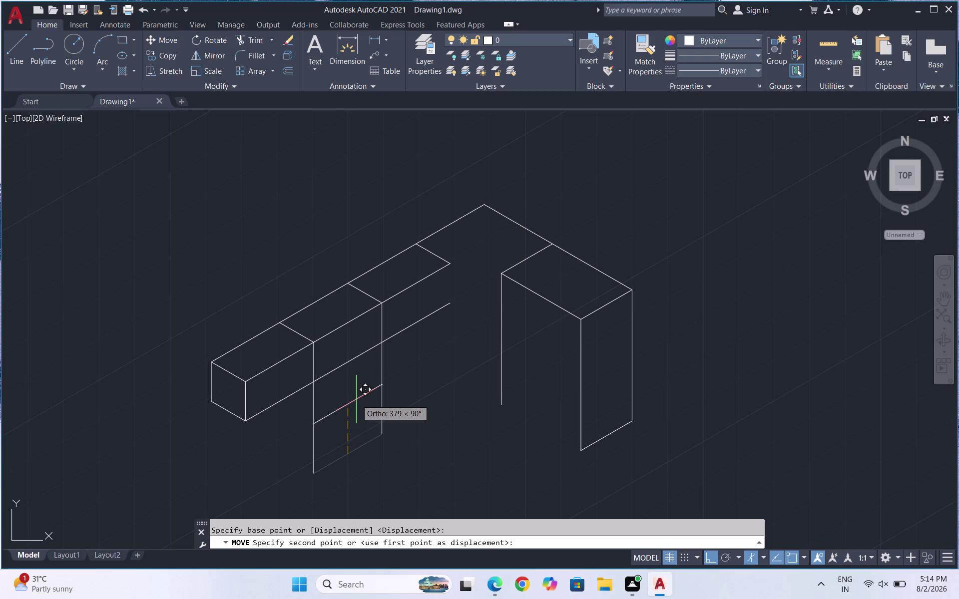
click(356, 399)
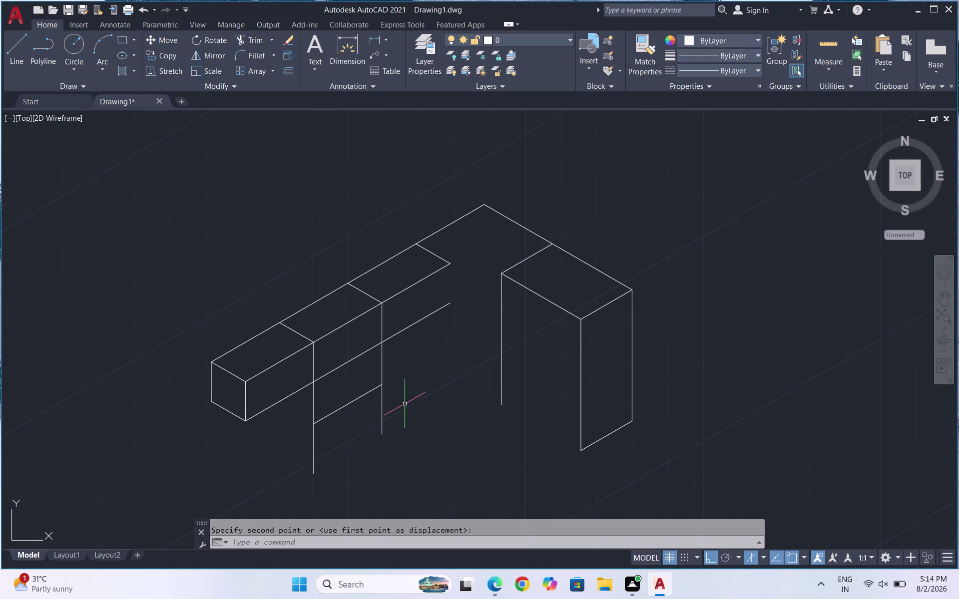
Trim the panel's side edges below the raised bottom edge.
key(Escape)
text(TR)
key(Return)
key(Return)
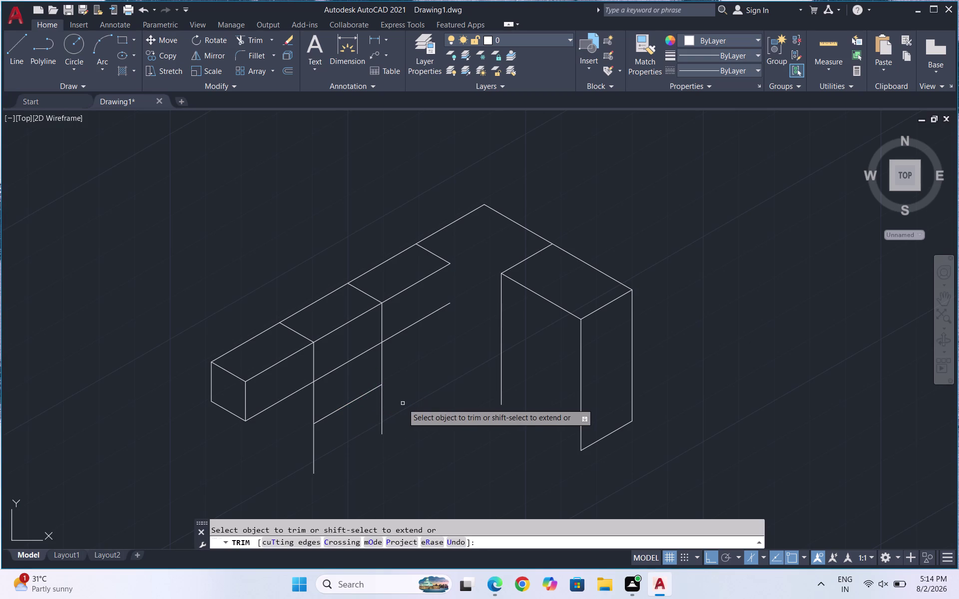
drag(403, 403, 281, 472)
key(Escape)
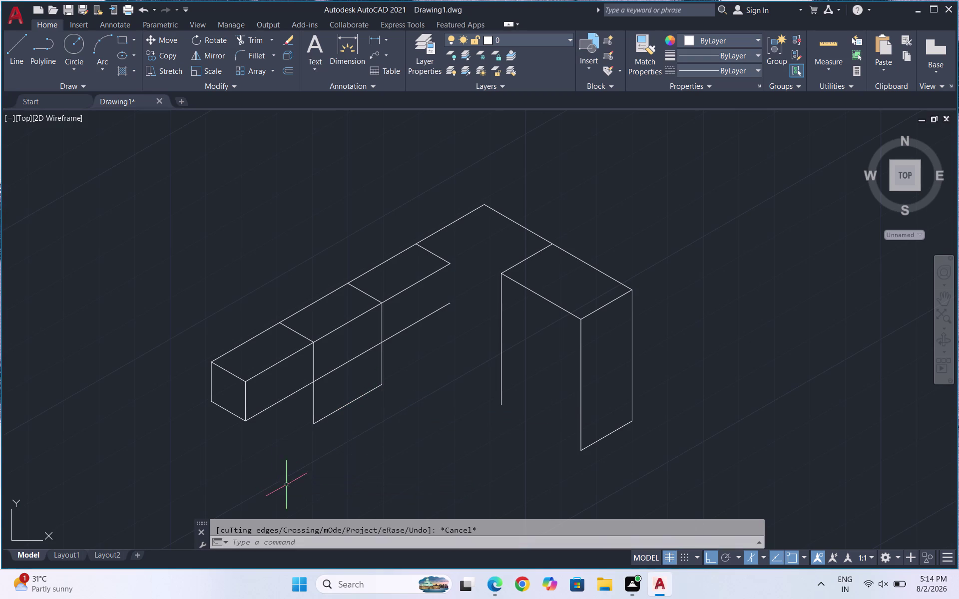
key(Return)
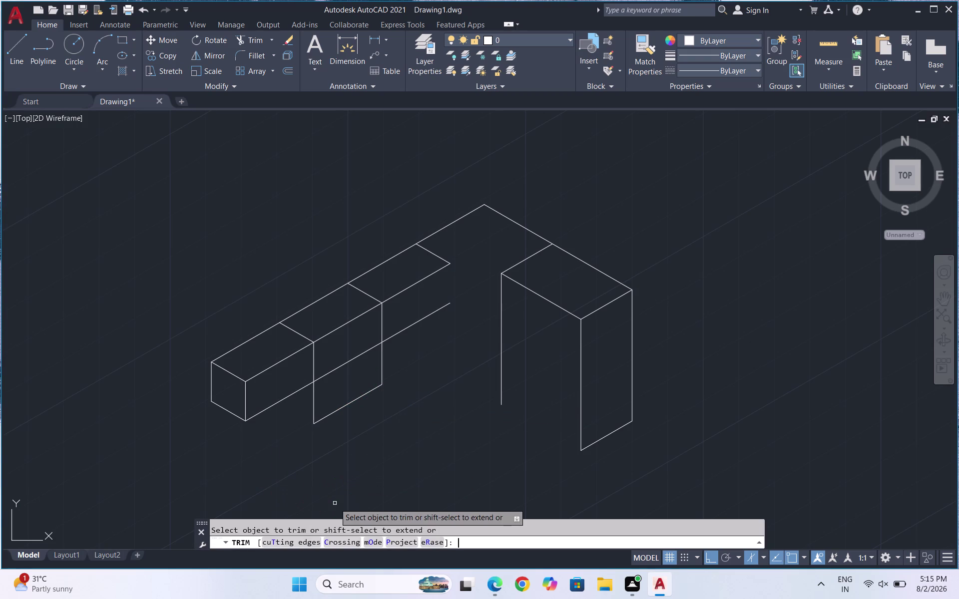
key(Escape)
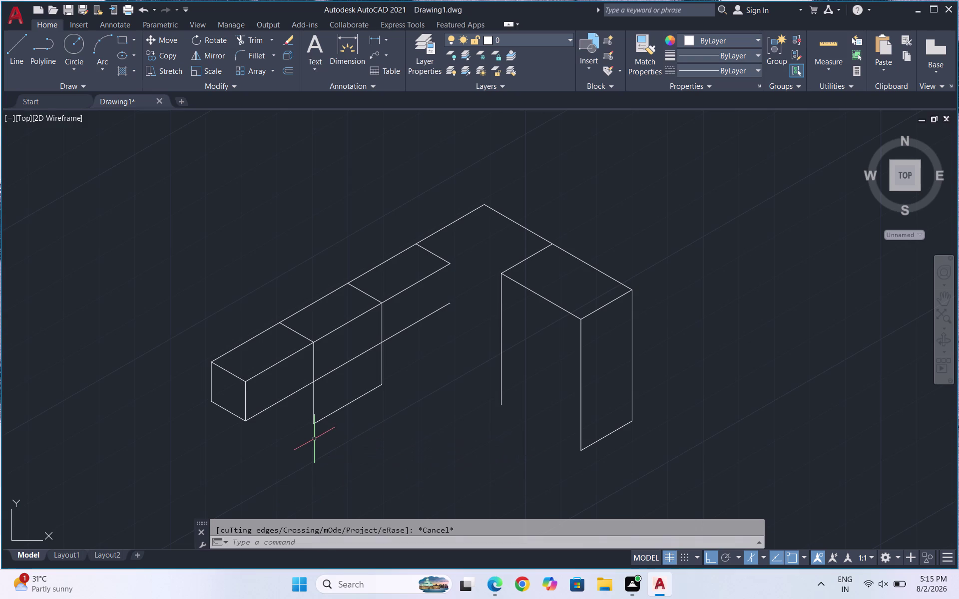
Draw short edge lines on the left isoplane from the arm's lower corner.
key(l)
key(Return)
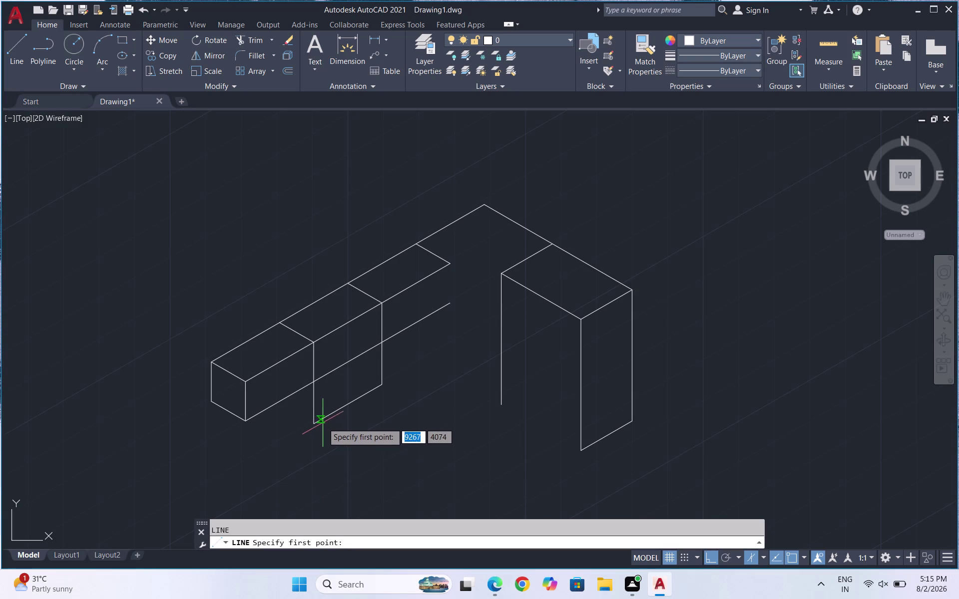
click(313, 420)
key(Escape)
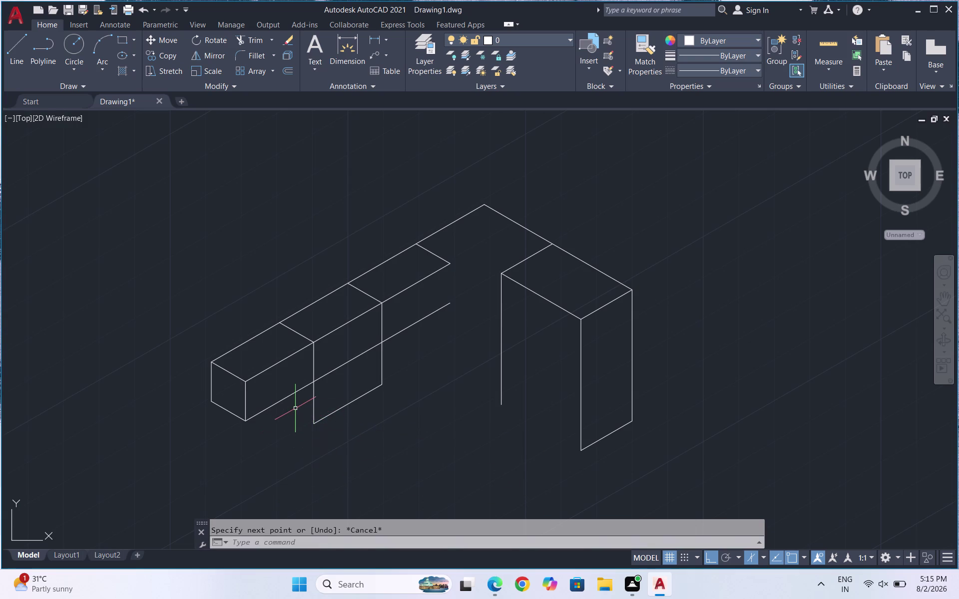
key(l)
key(Return)
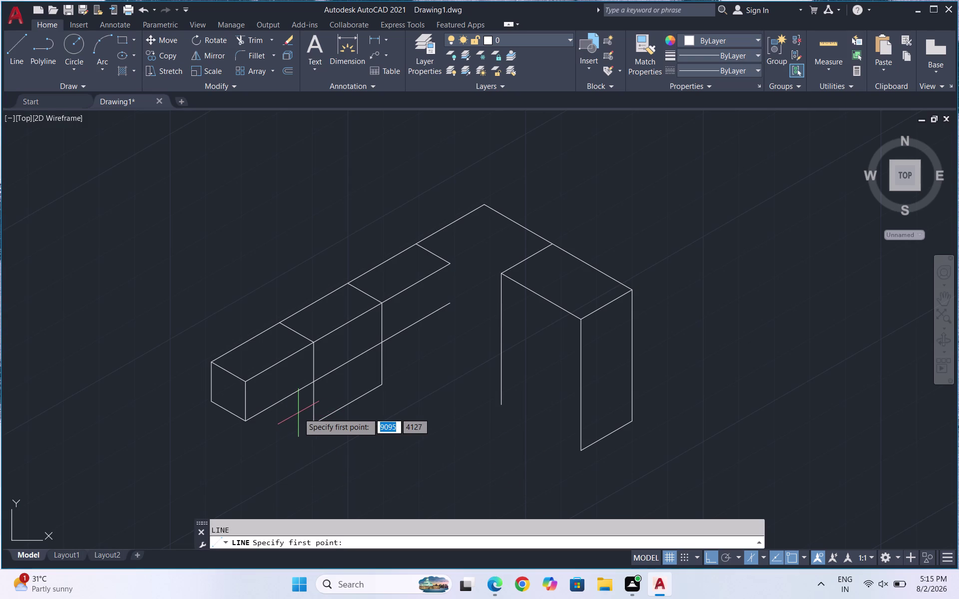
click(311, 421)
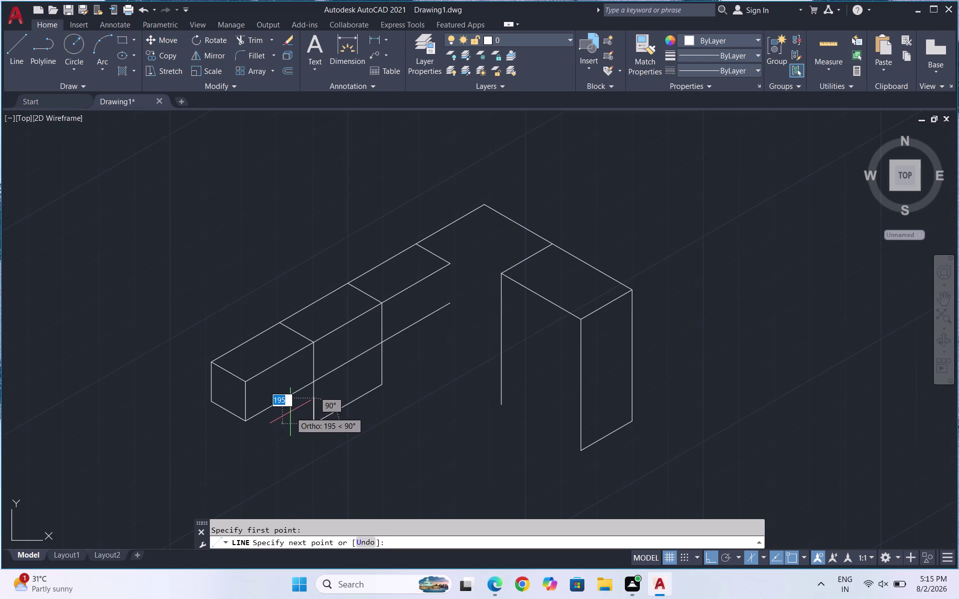
key(F5)
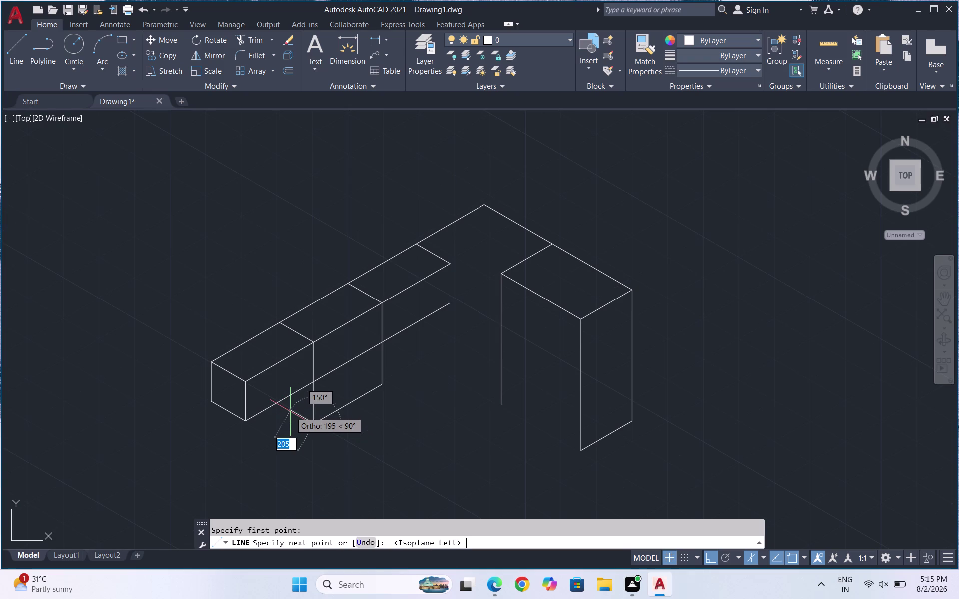
click(289, 412)
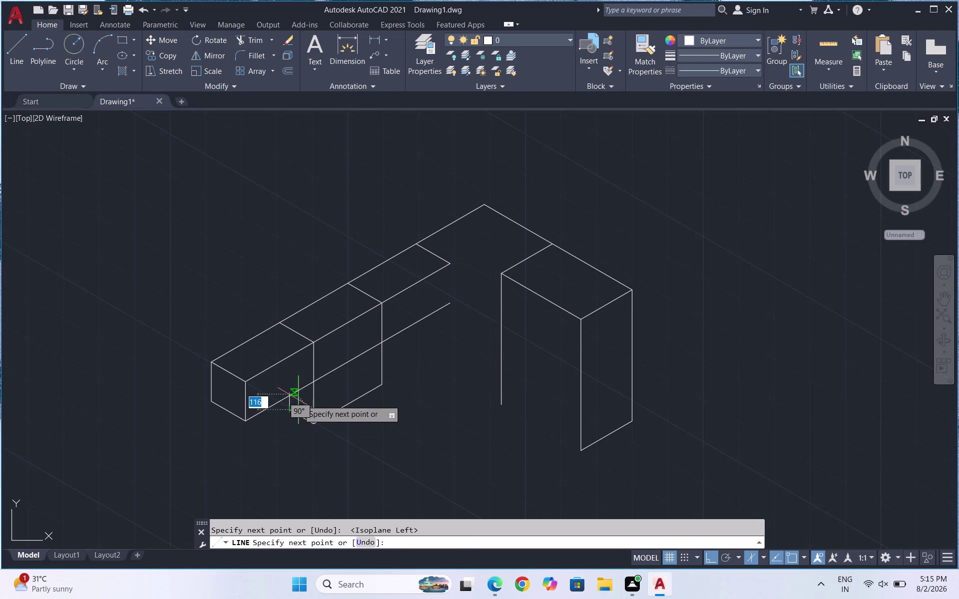
click(293, 400)
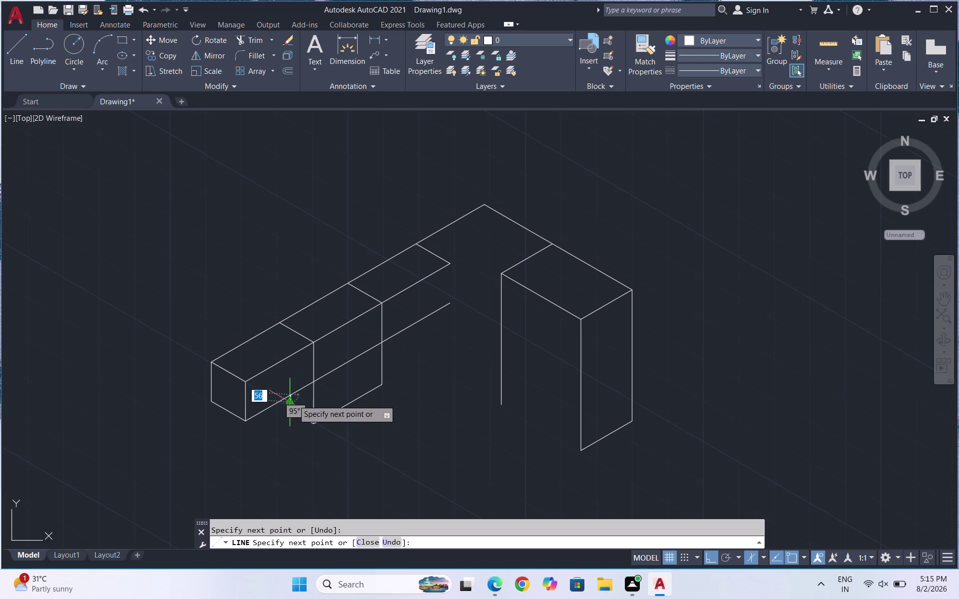
key(Escape)
Erase the stray short line near the panel's base.
scroll(up, 3)
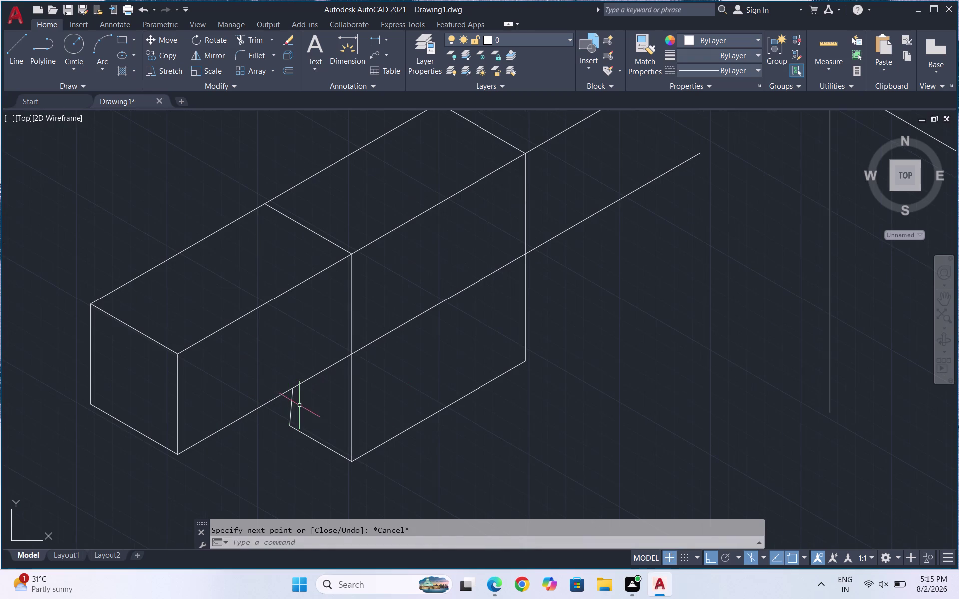
drag(300, 406, 296, 406)
click(285, 407)
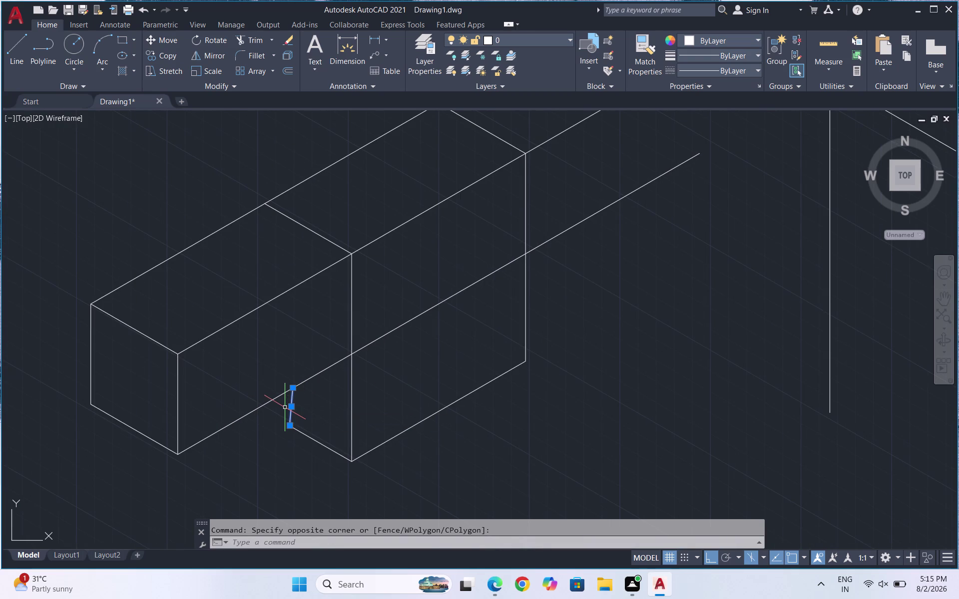
key(Delete)
Redraw the short edge from the arm's bottom edge to the panel corner.
key(l)
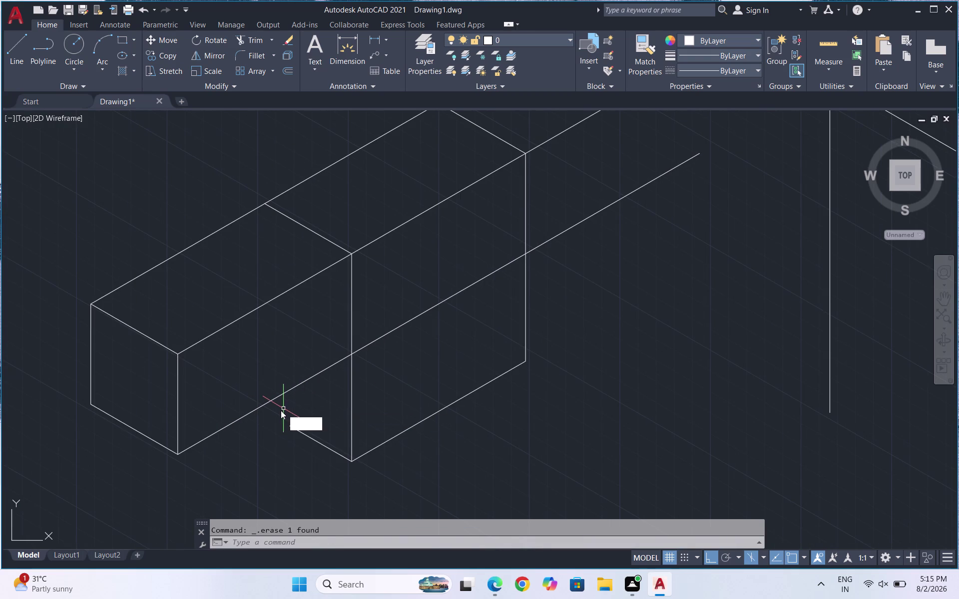
key(Return)
click(286, 426)
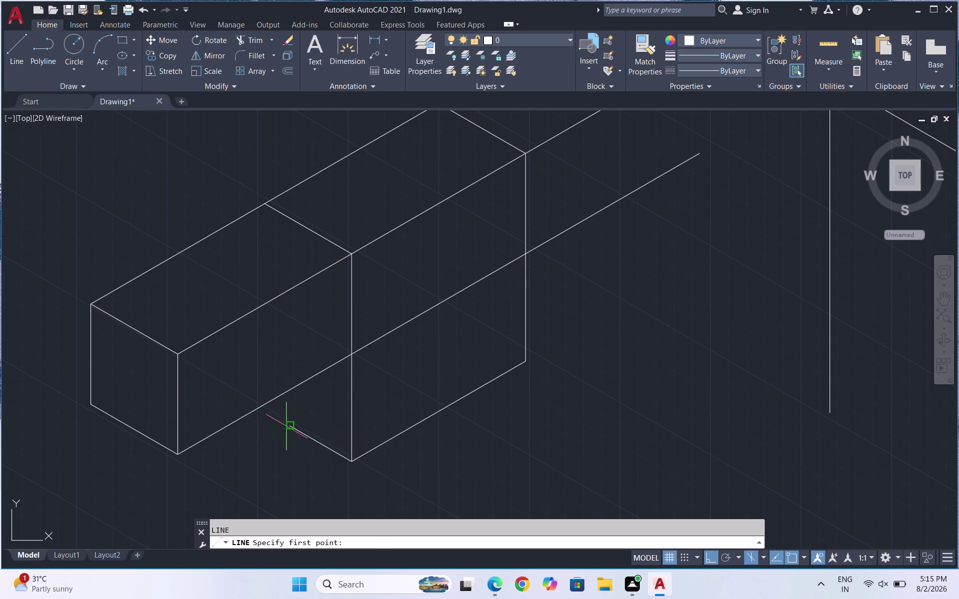
click(291, 392)
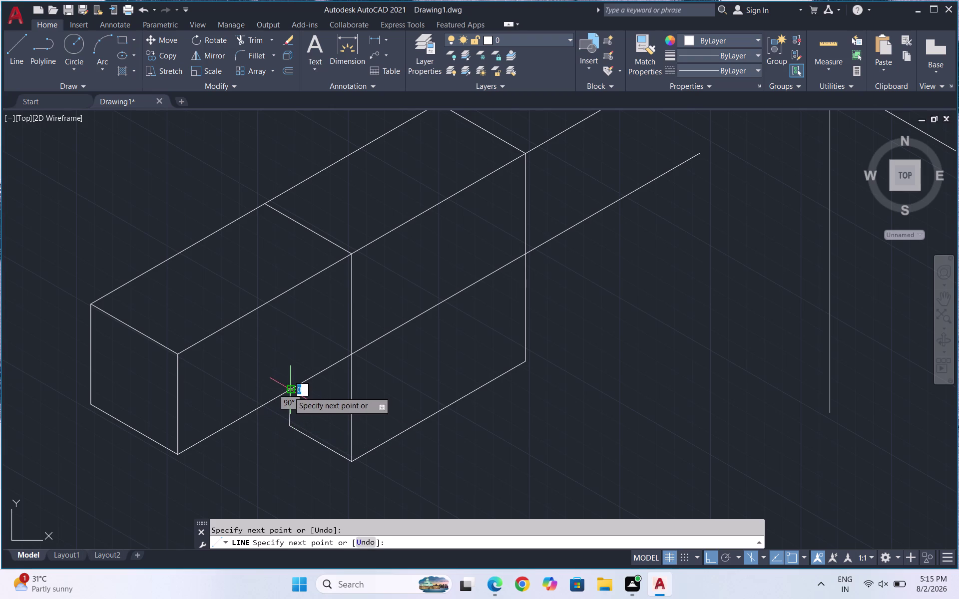
key(Escape)
scroll(down, 3)
scroll(down, 3)
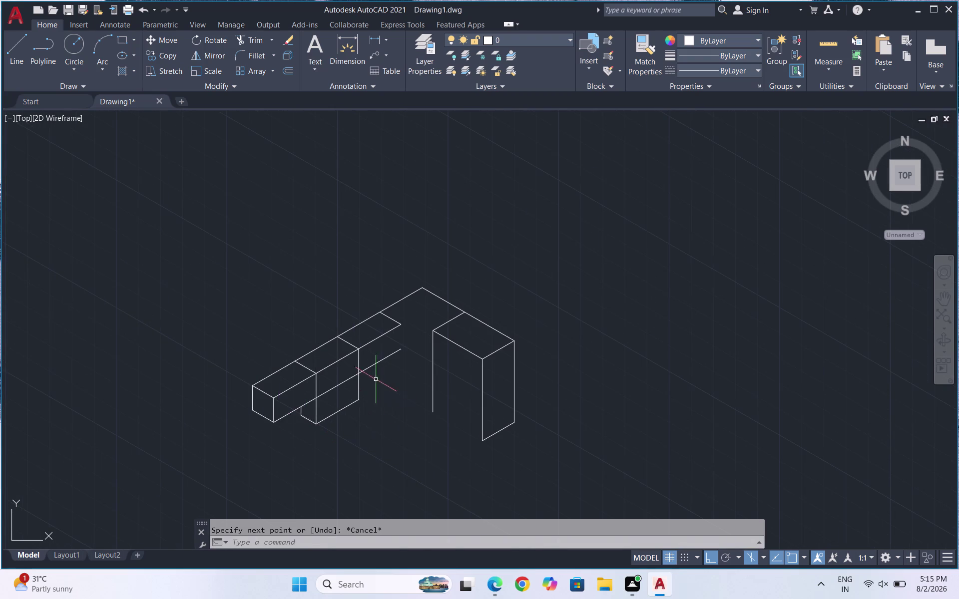
scroll(up, 3)
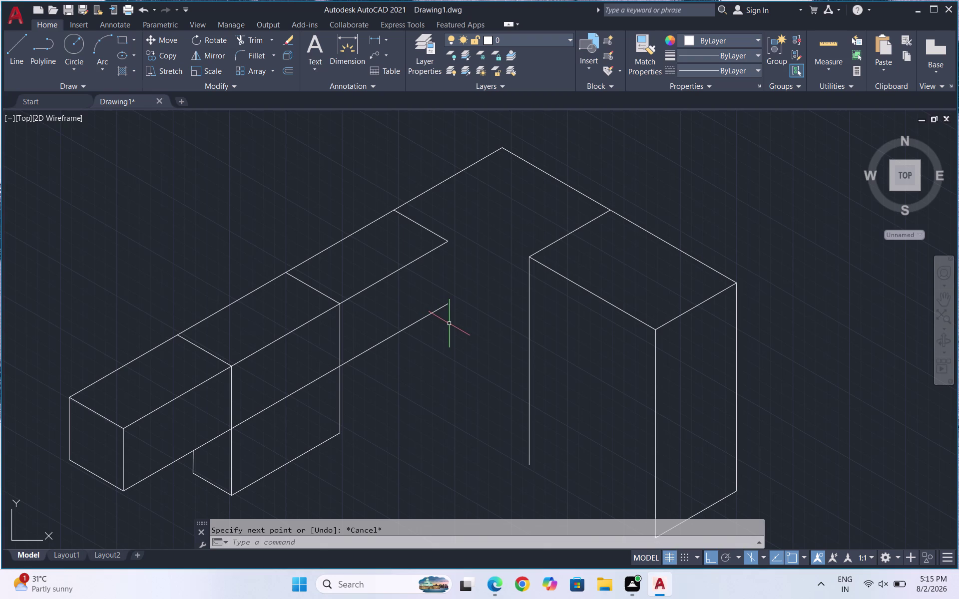
scroll(down, 3)
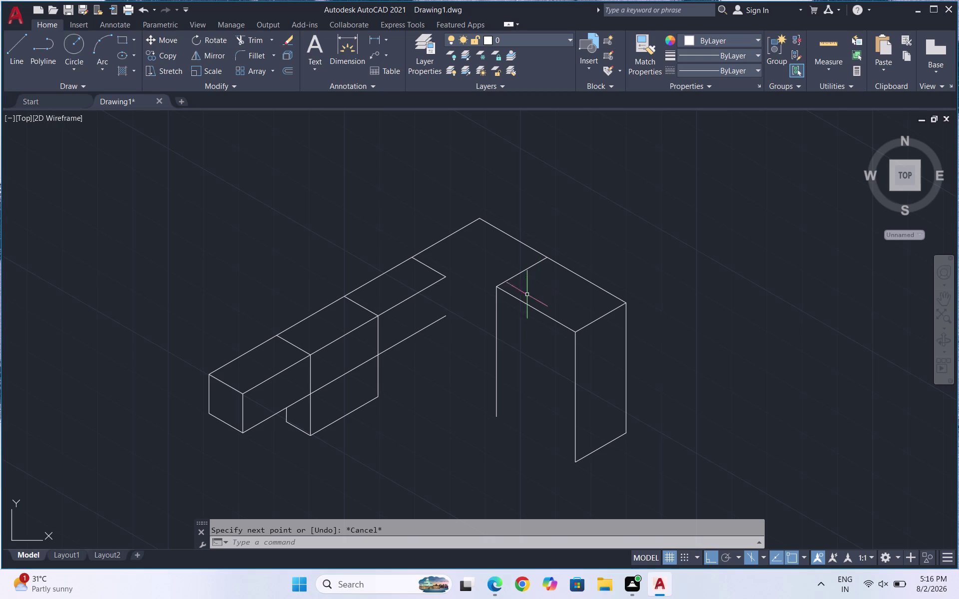
Erase the right leg panel lines and the stray short line.
drag(655, 396, 635, 379)
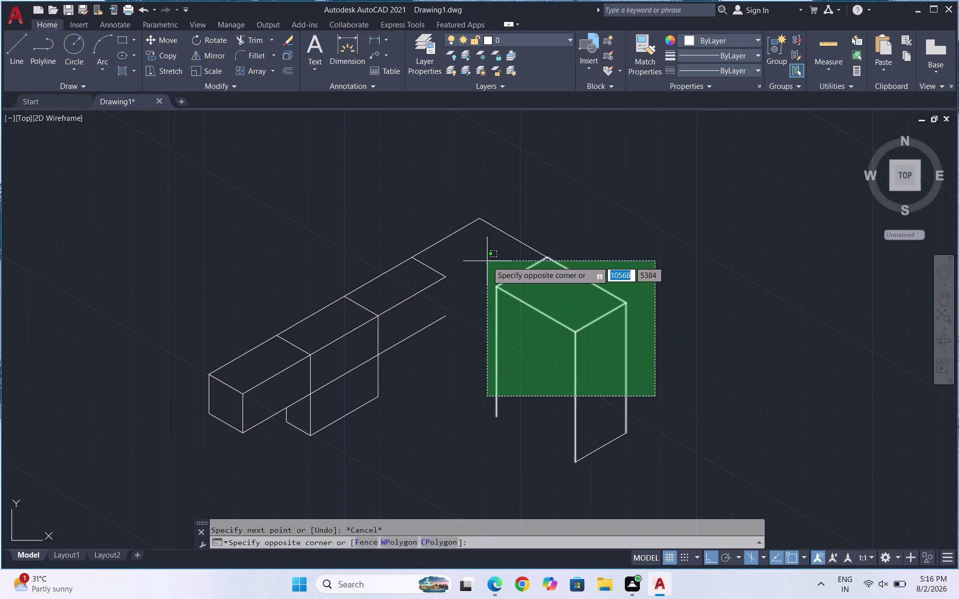
click(487, 262)
key(Delete)
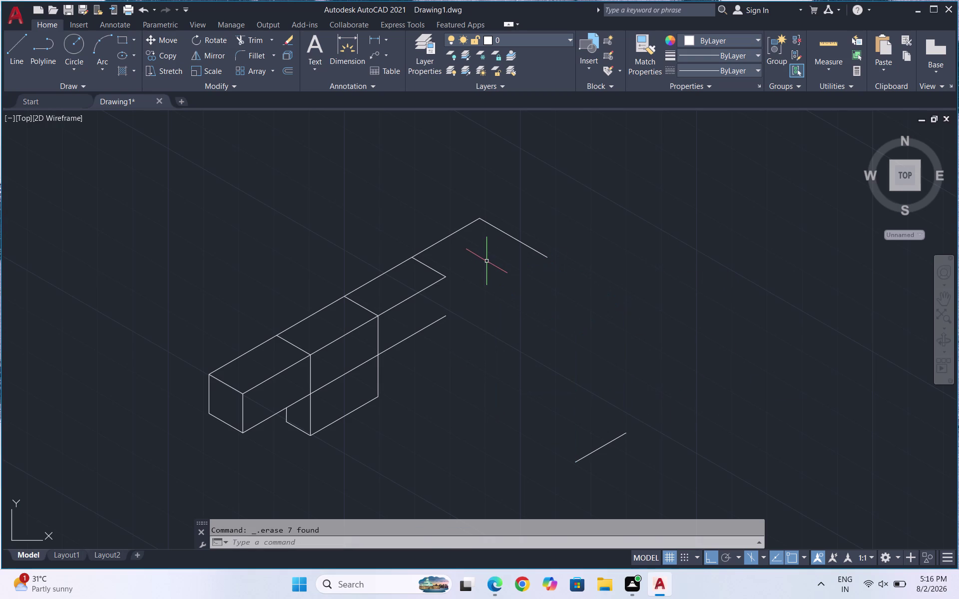
drag(615, 459, 596, 430)
click(586, 412)
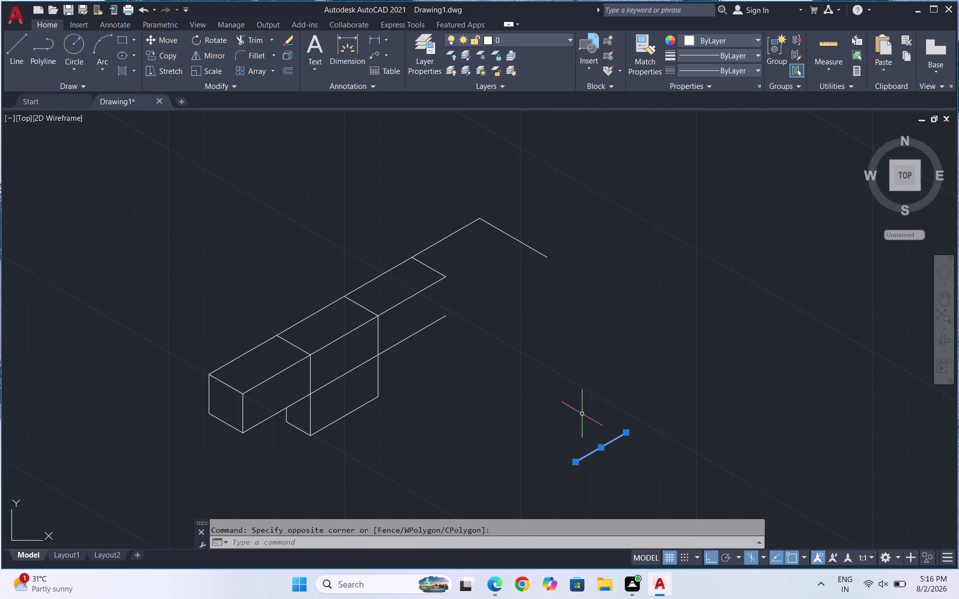
key(Delete)
Start the Measure tool from the Utilities panel.
key(Escape)
key(Escape)
click(377, 36)
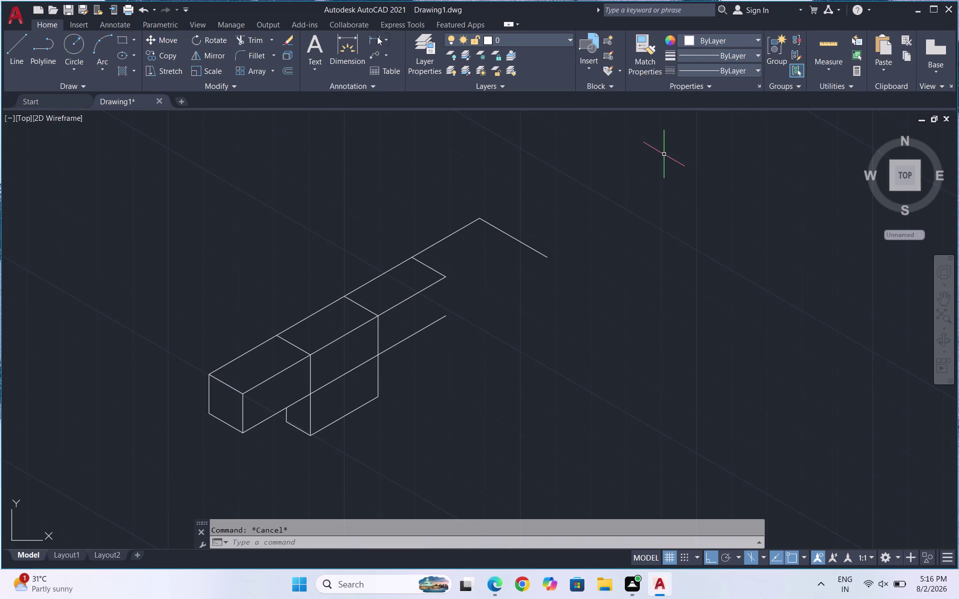
key(Escape)
click(816, 47)
click(831, 66)
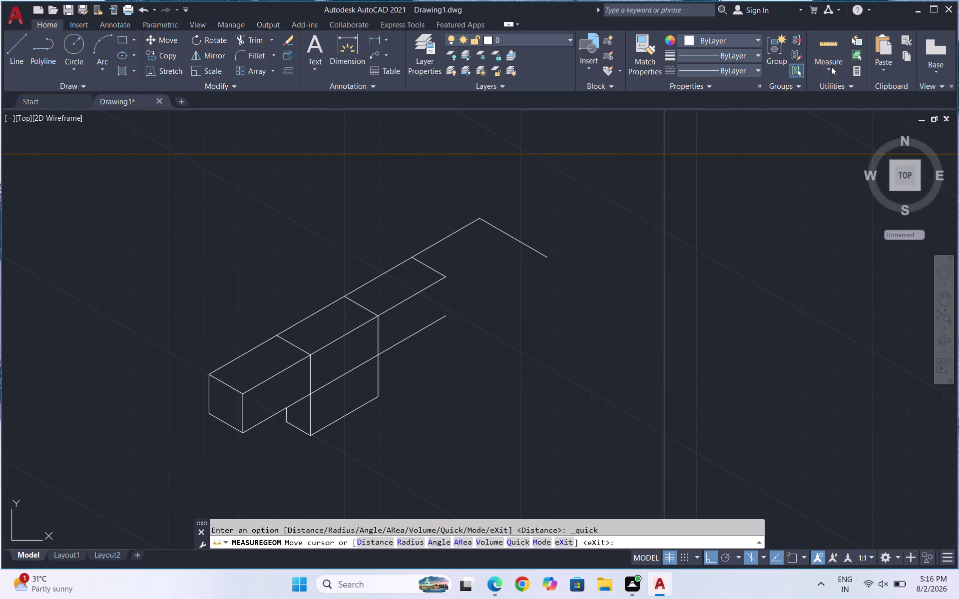
Measure the vertical panel edge distance, confirming 621 units.
click(836, 116)
scroll(up, 3)
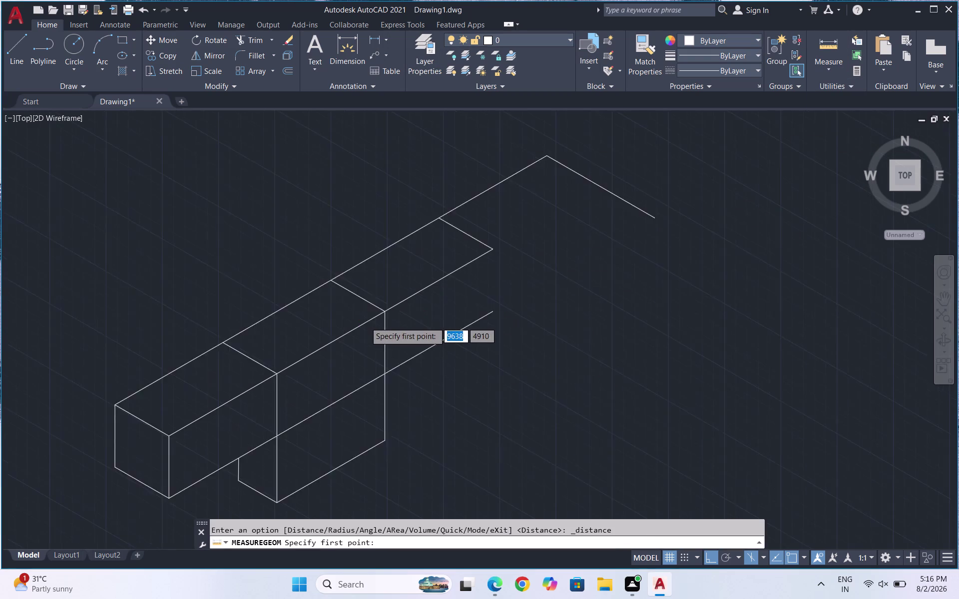
click(396, 306)
scroll(down, 3)
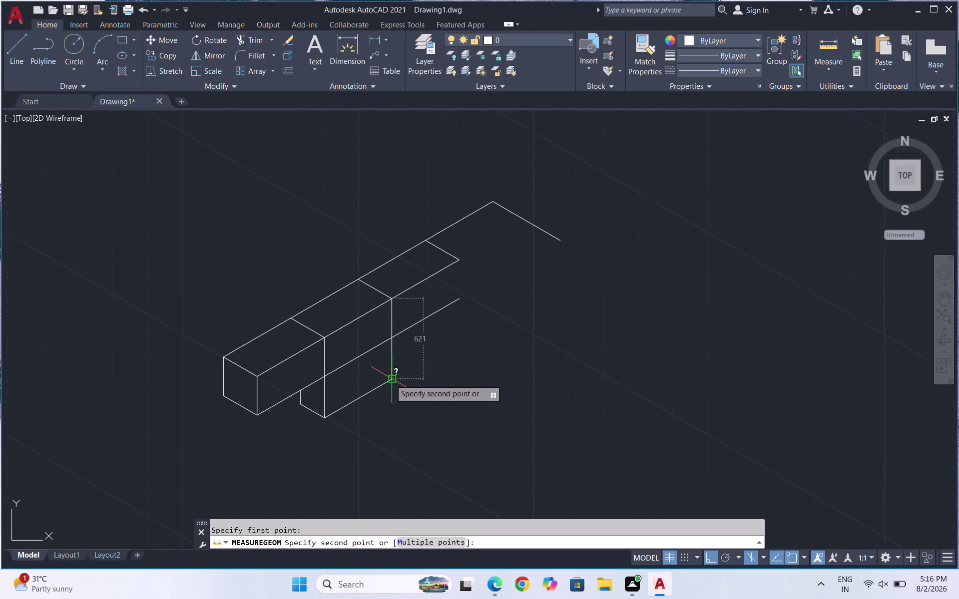
scroll(up, 3)
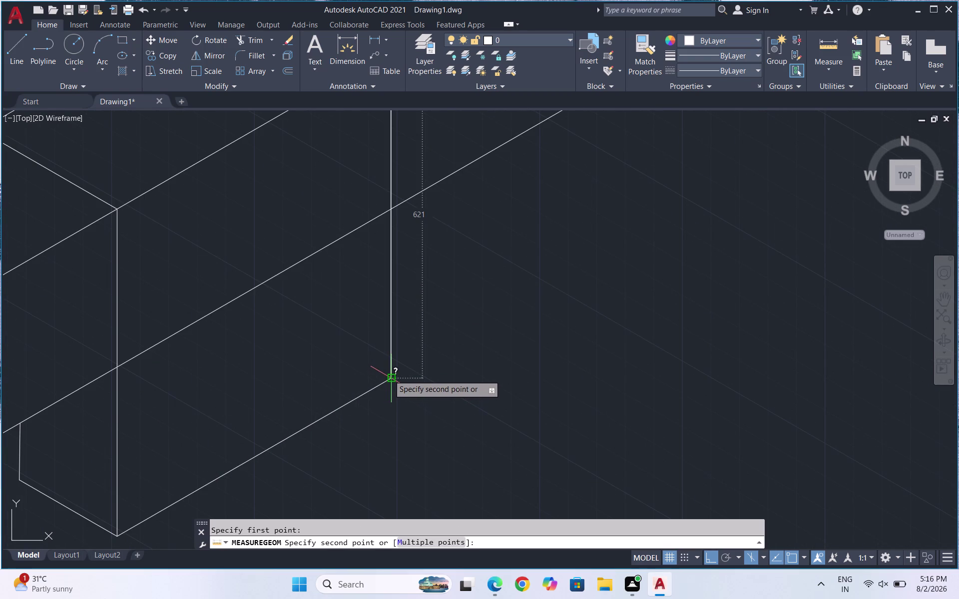
click(389, 376)
key(Escape)
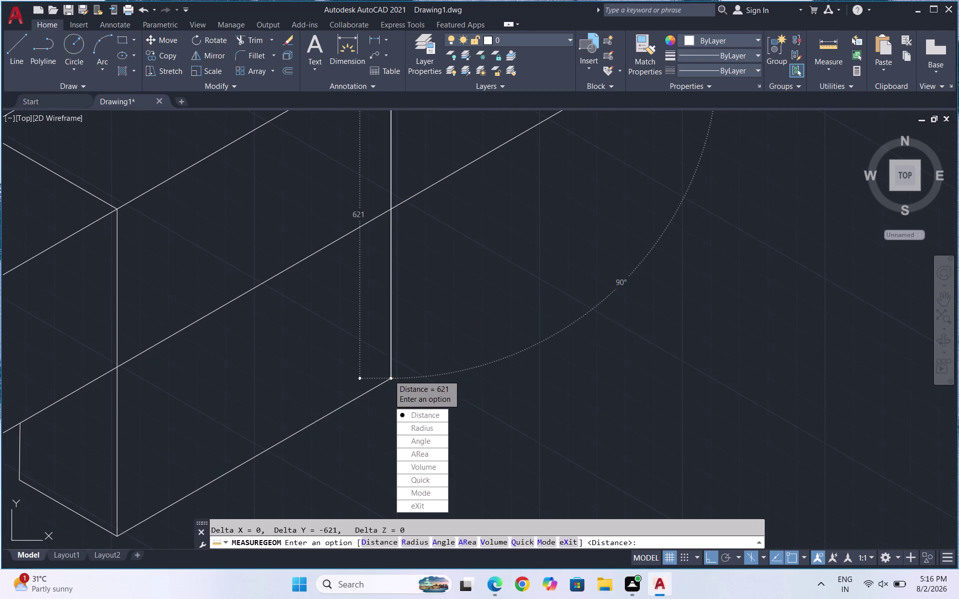
Erase the short angled end line of the top outline.
scroll(down, 3)
scroll(down, 3)
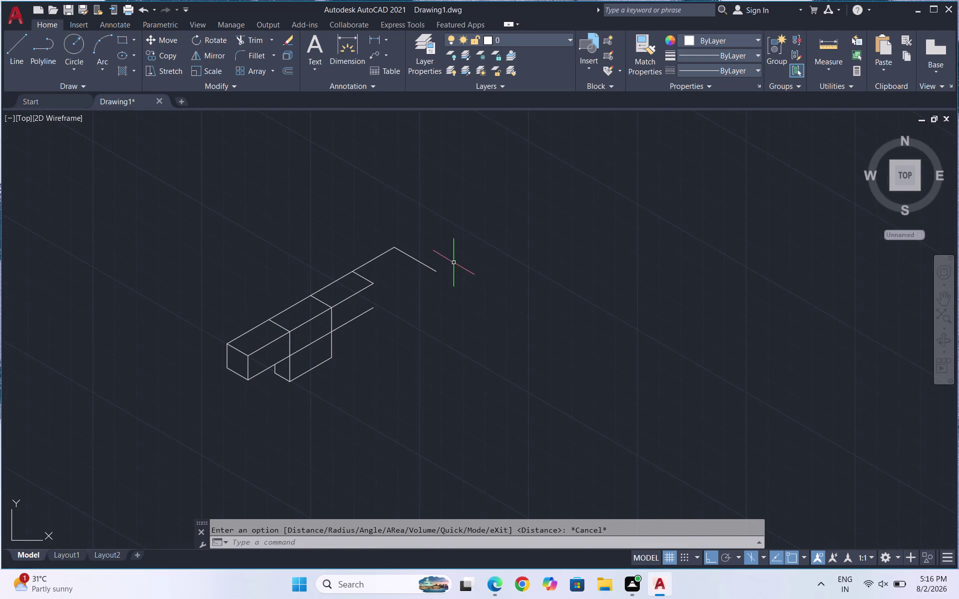
scroll(up, 3)
click(401, 261)
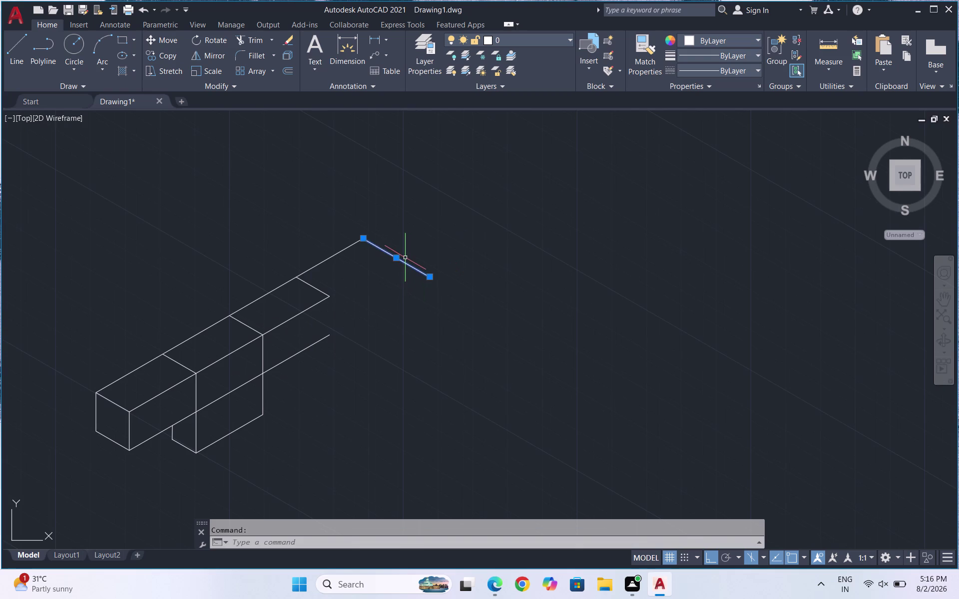
key(Delete)
key(l)
key(Return)
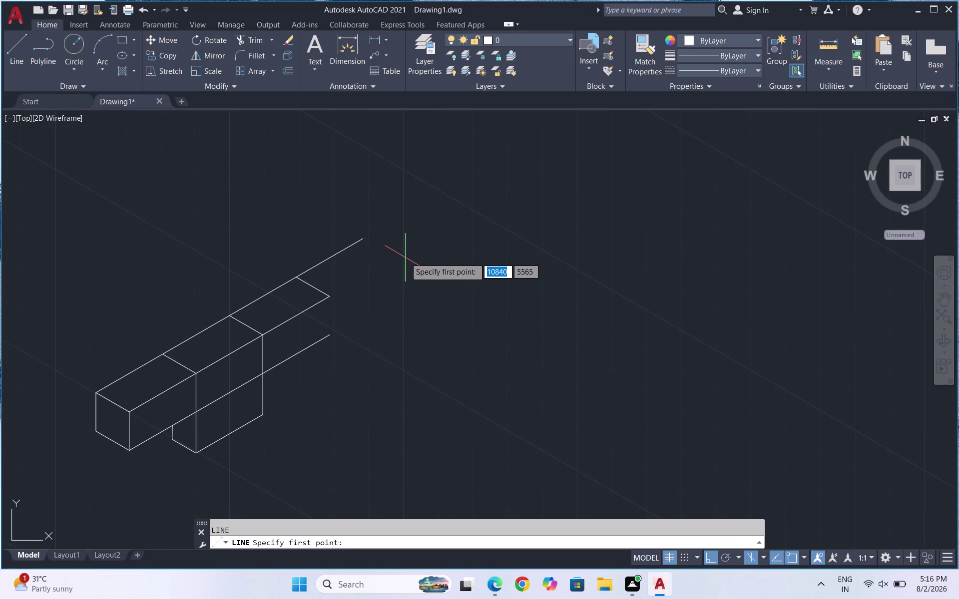
Extend the back and front top edges by 600 each on the top isoplane.
key(F5)
click(364, 240)
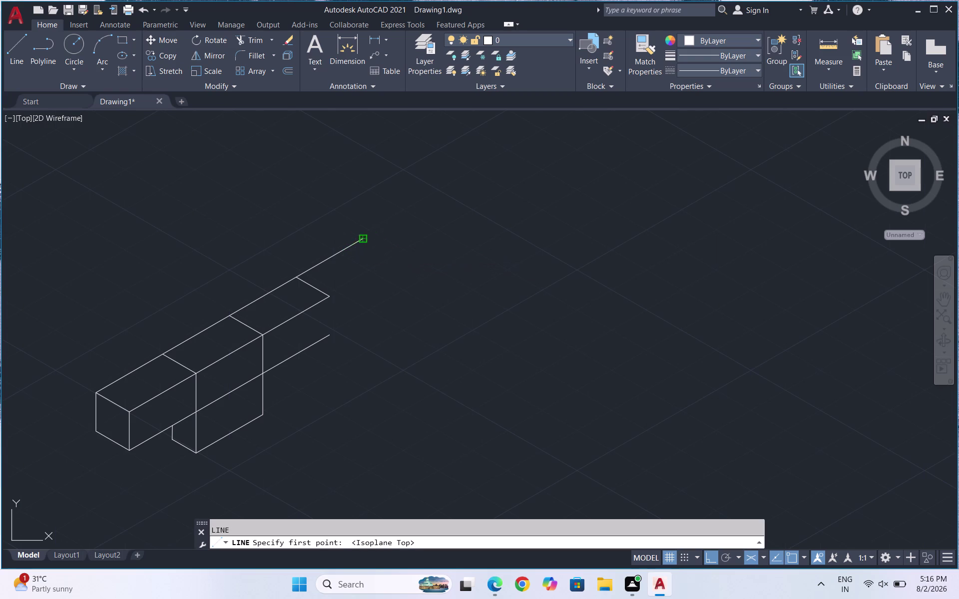
text(600)
key(Return)
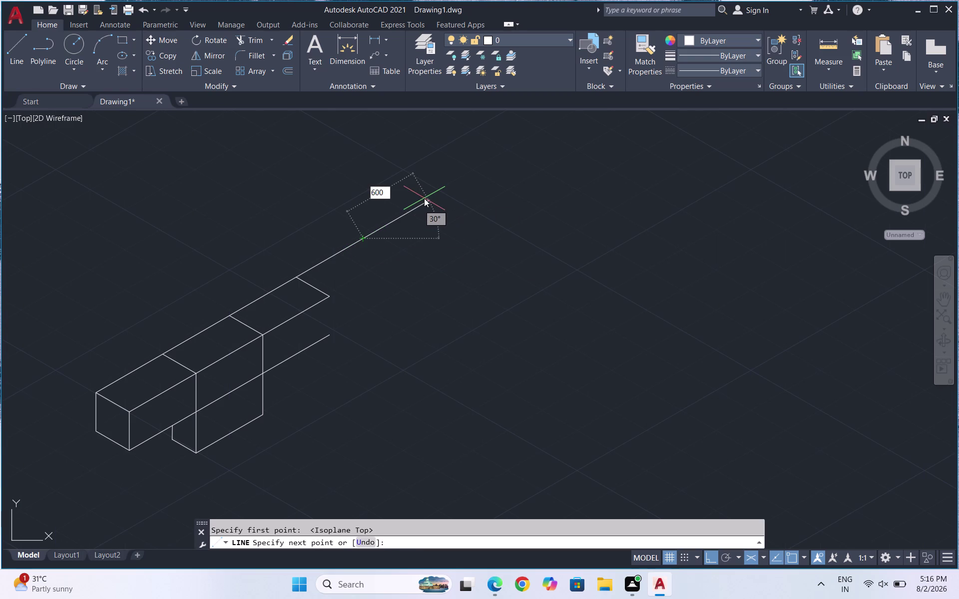
key(Return)
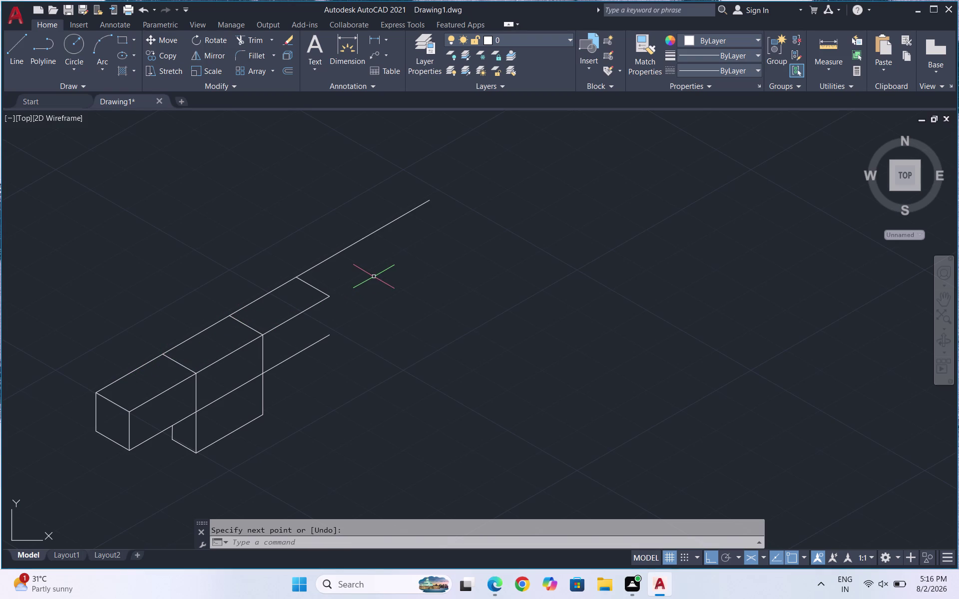
key(l)
key(Return)
click(329, 299)
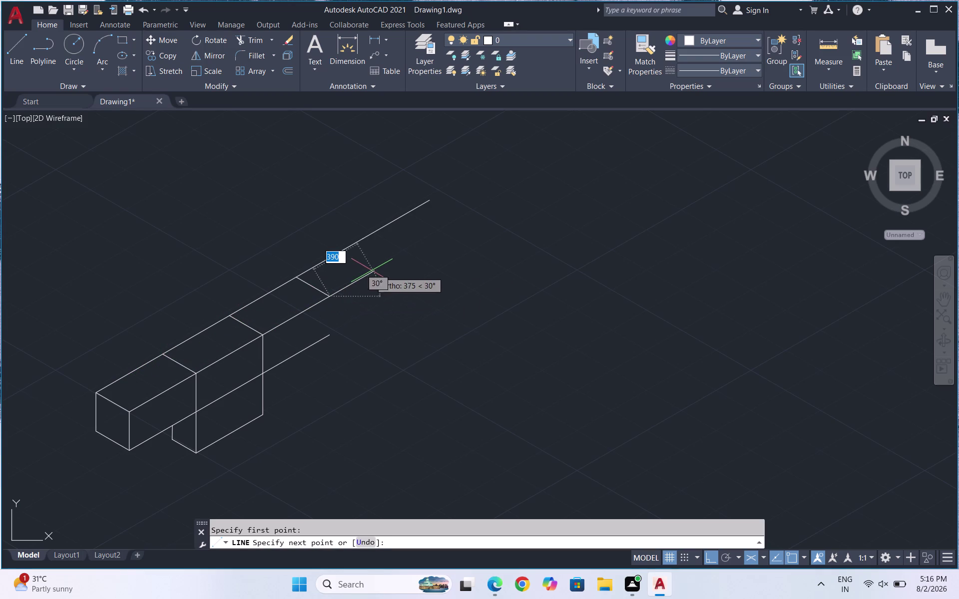
text(600)
key(Return)
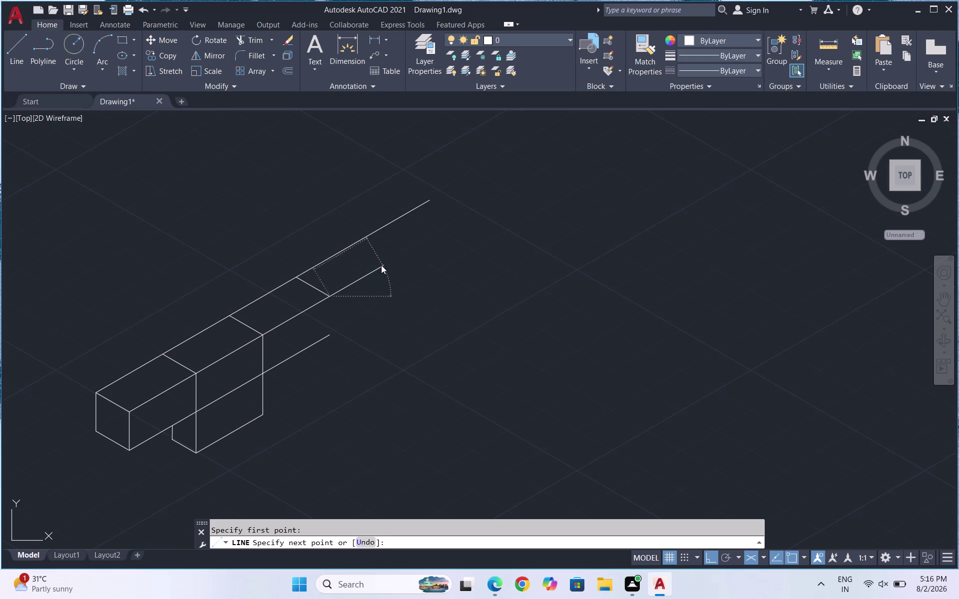
key(Escape)
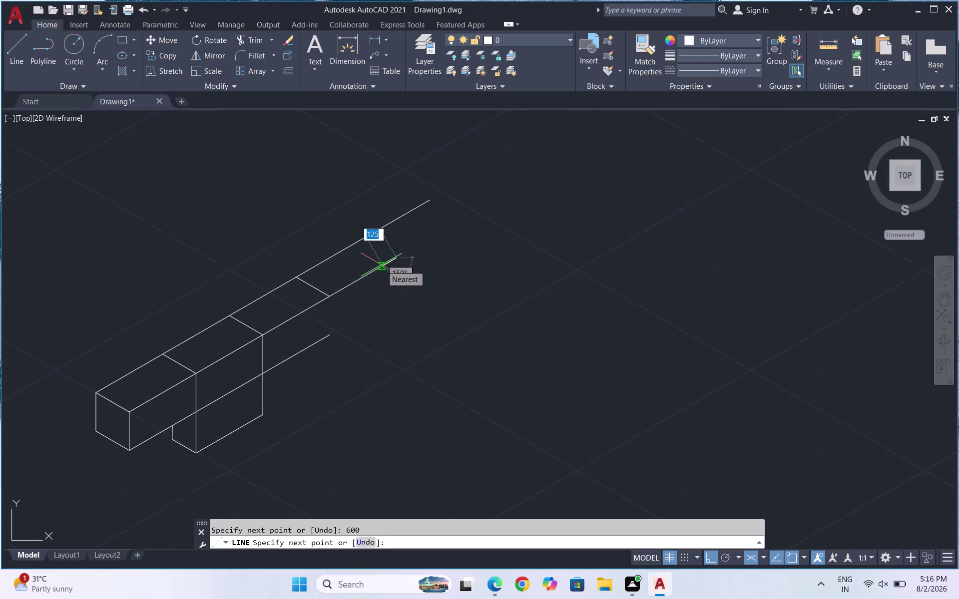
Draw the right arm's outer edge as 600 plus 700, with a 450 end edge.
key(l)
key(Return)
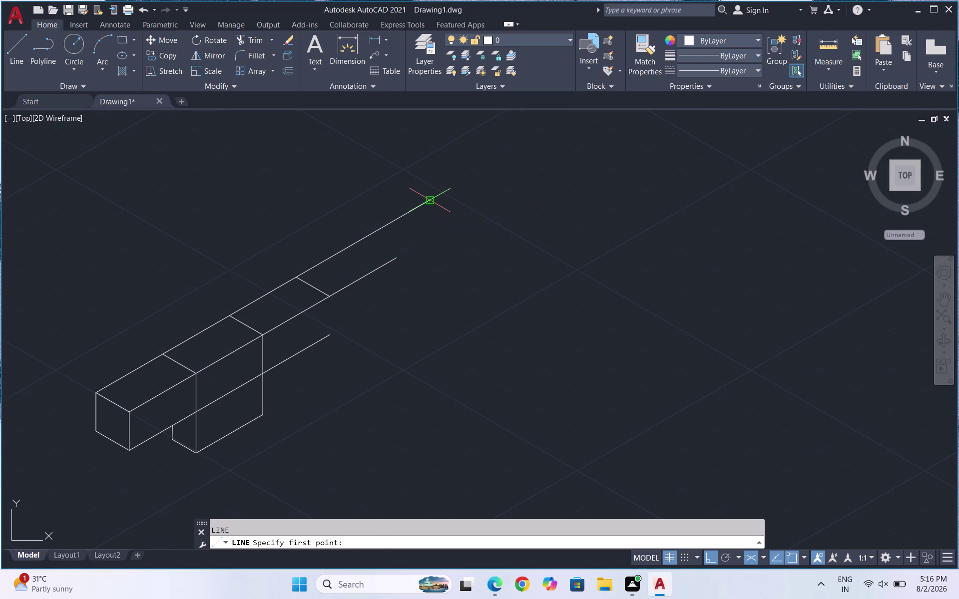
click(427, 200)
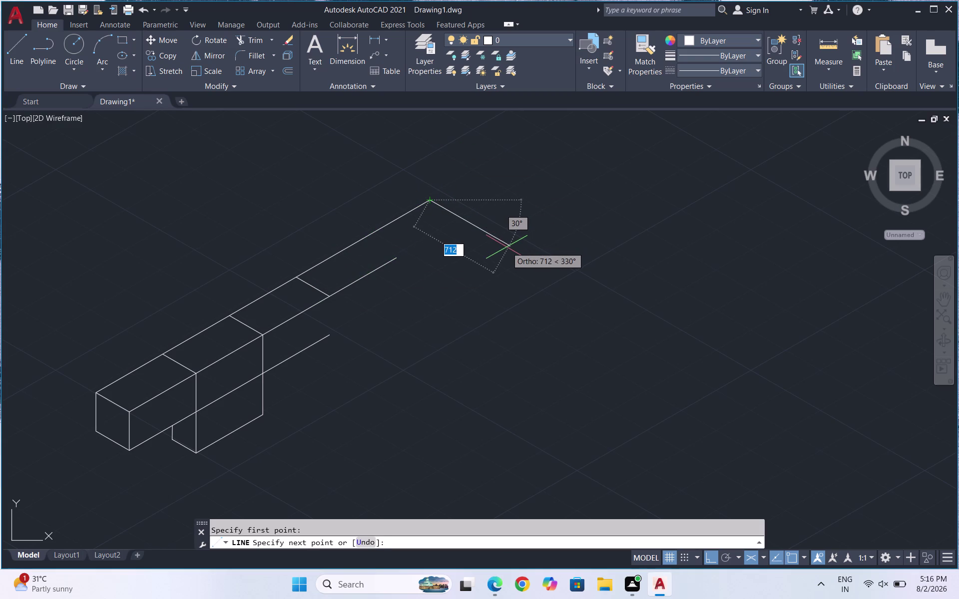
key(7)
key(BackSpace)
text(6)
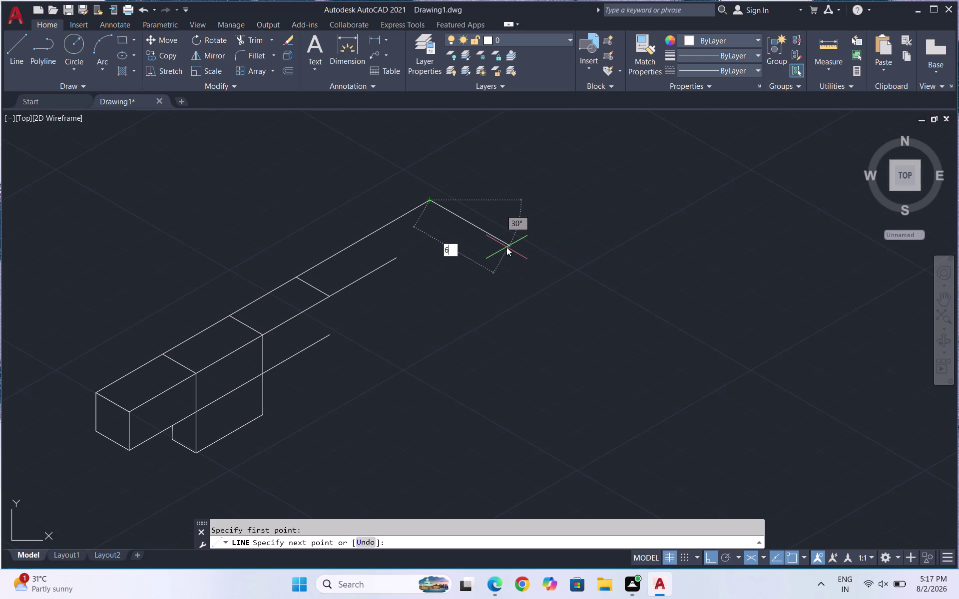
text(00)
key(Return)
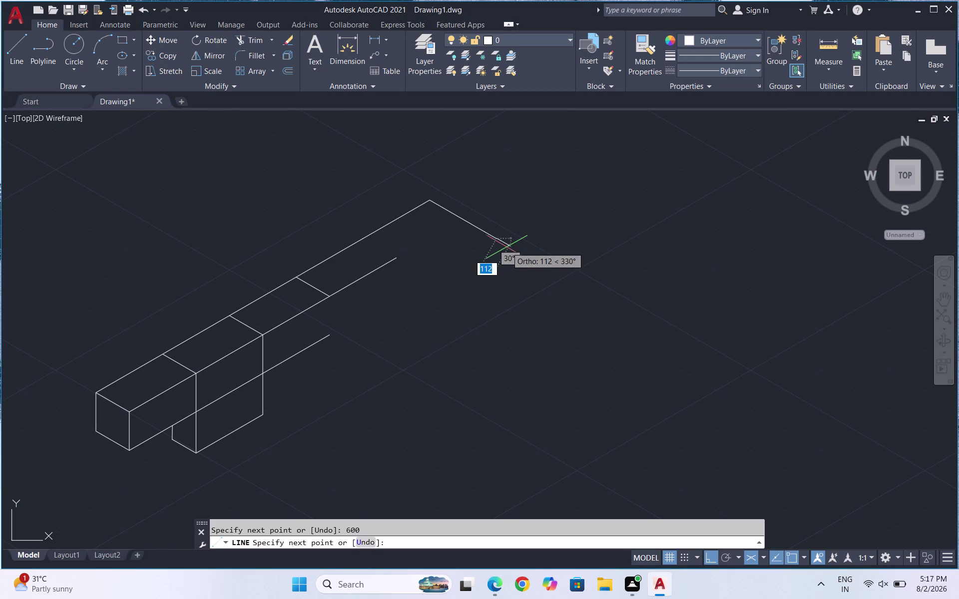
text(700)
key(Return)
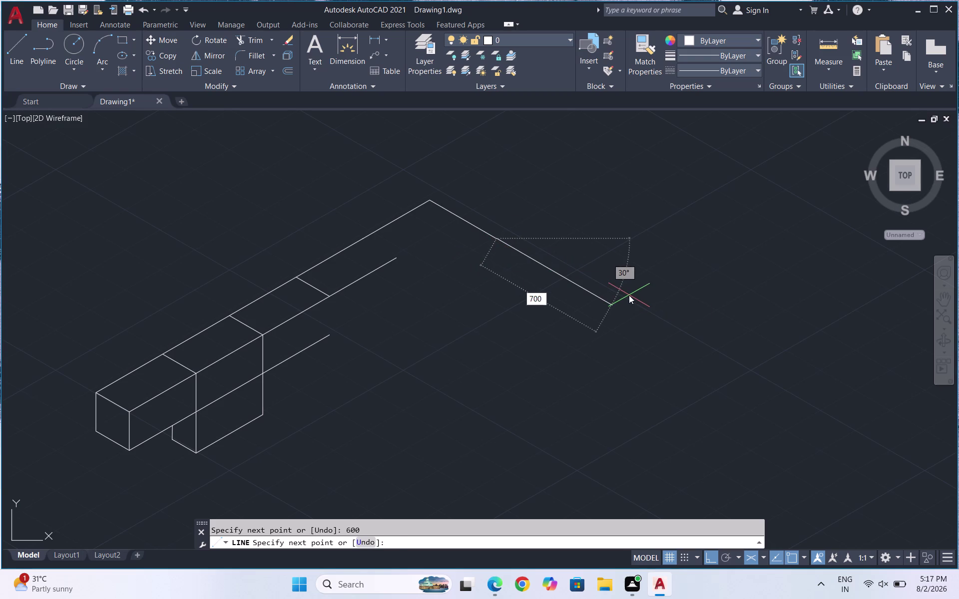
text(4)
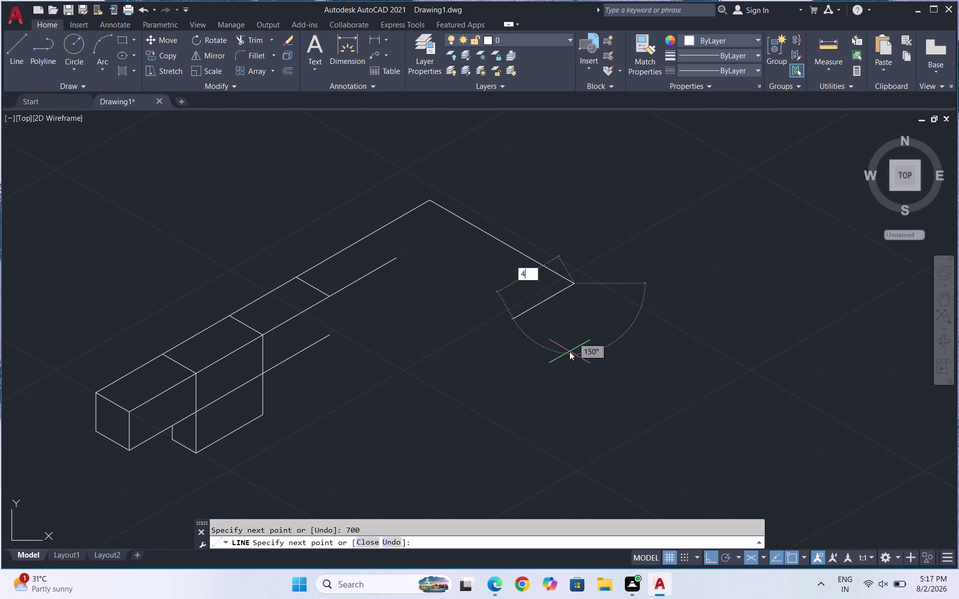
text(50)
key(Return)
key(Escape)
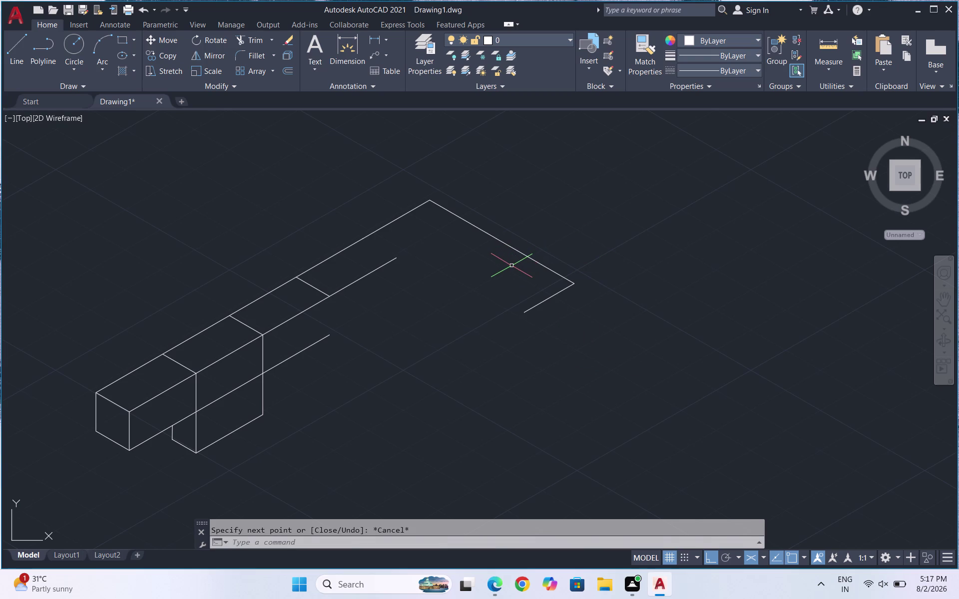
key(F5)
key(l)
key(Return)
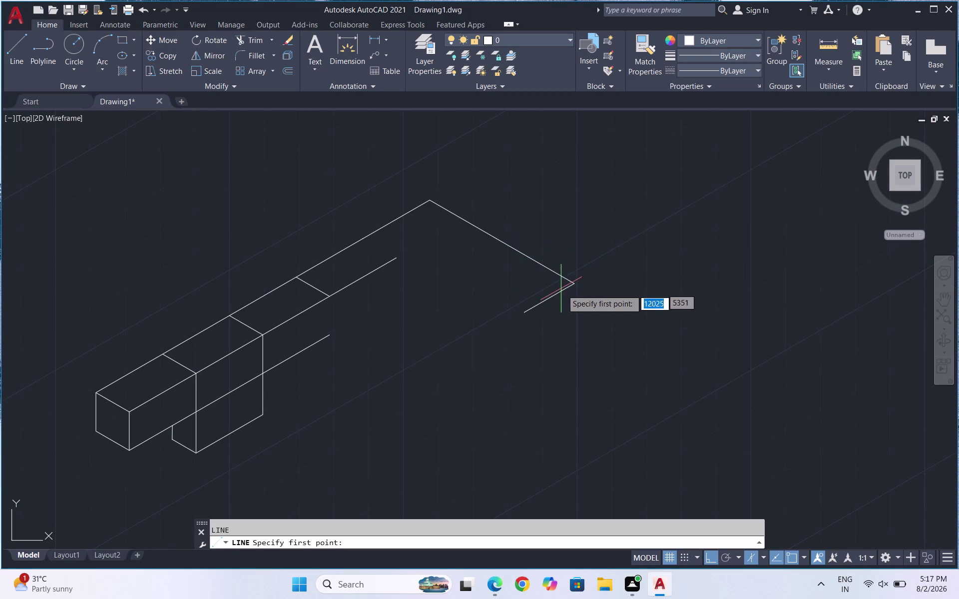
Draw the leg panel from the arm's outer corner: 1000 down, 450 across, 1000 up.
click(576, 283)
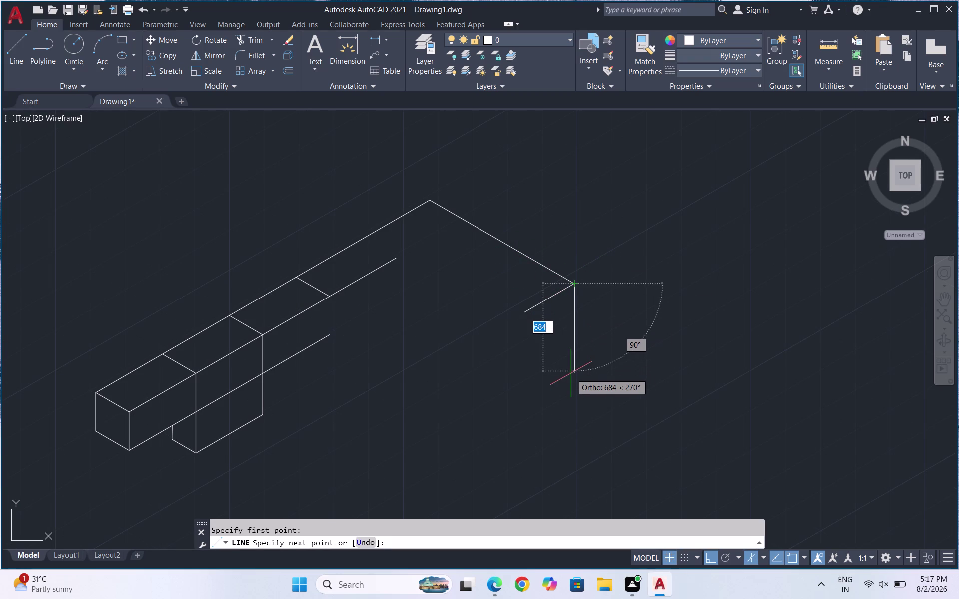
text(1000)
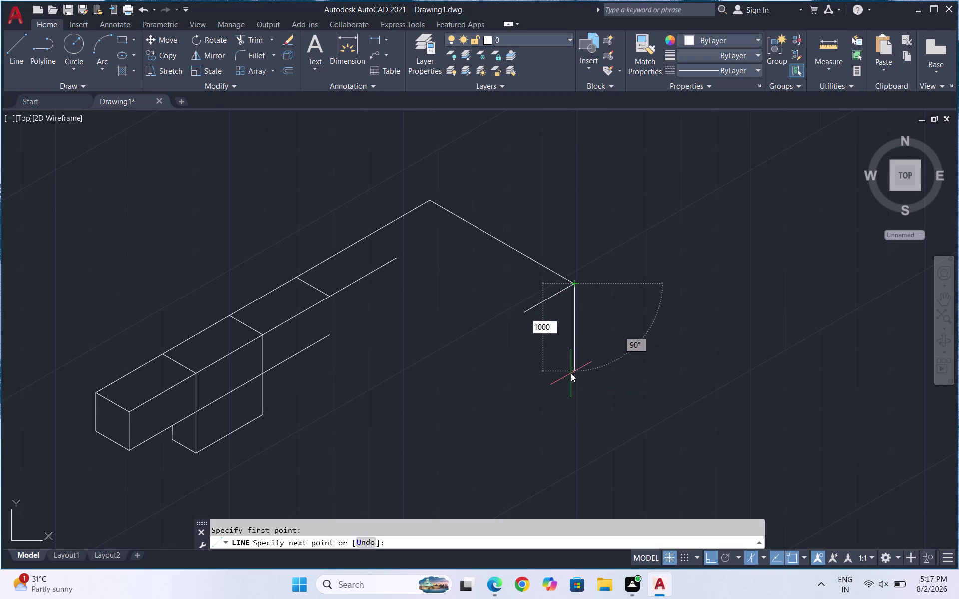
key(Return)
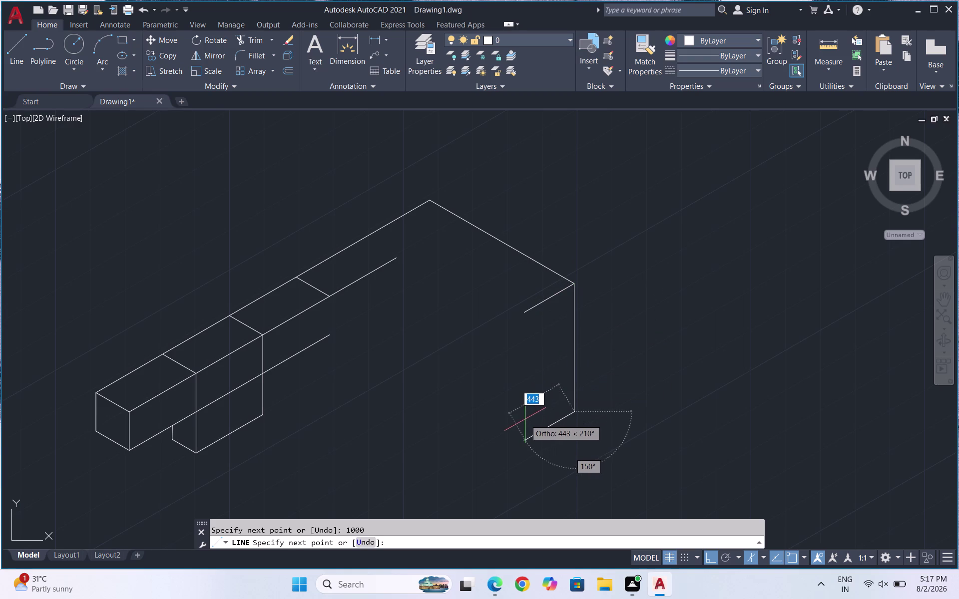
text(4)
text(50)
key(Return)
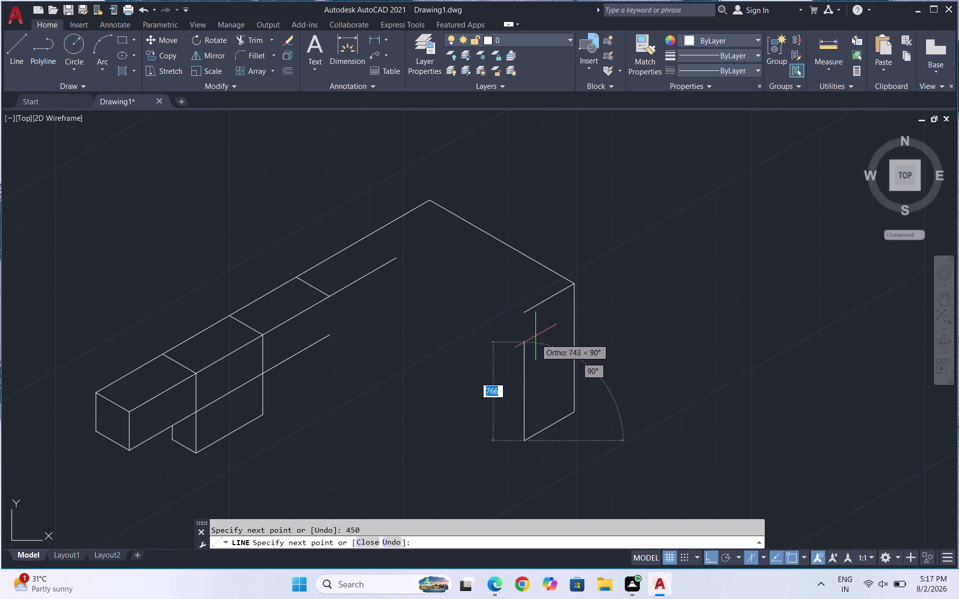
text(1000)
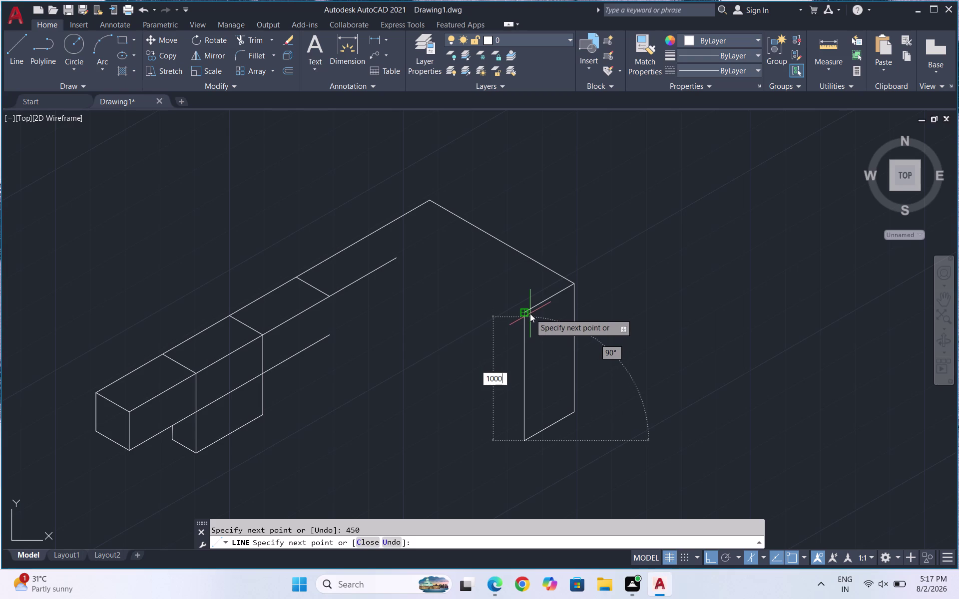
key(Return)
key(Escape)
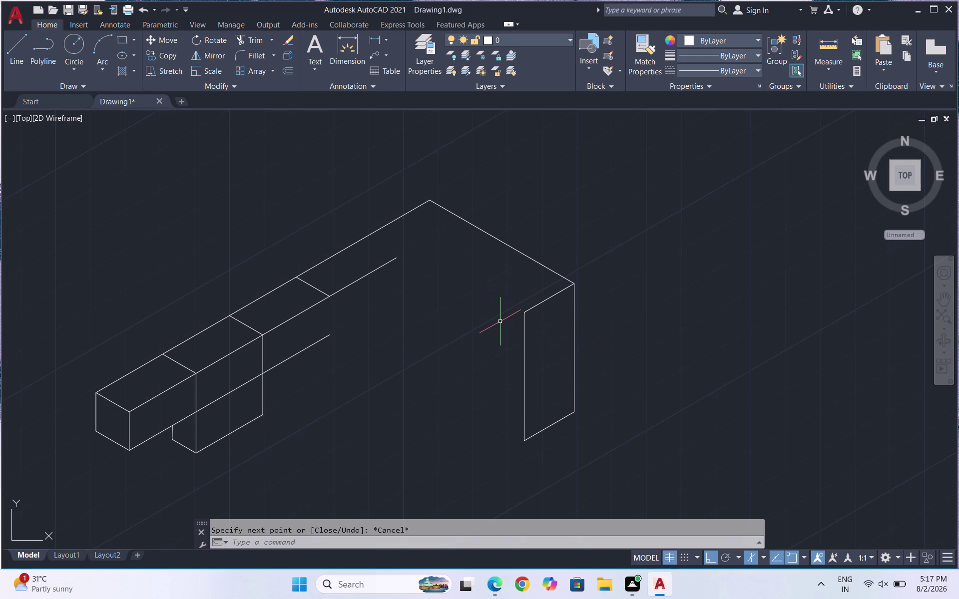
key(l)
key(Return)
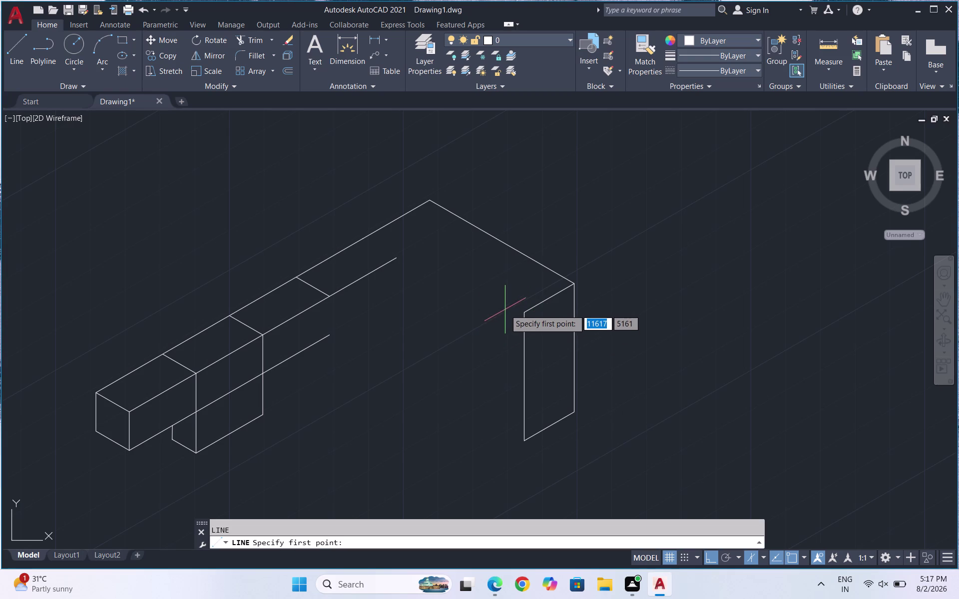
Draw a 700-unit isometric edge in the left isoplane beside the leg panel's inner edge.
click(524, 311)
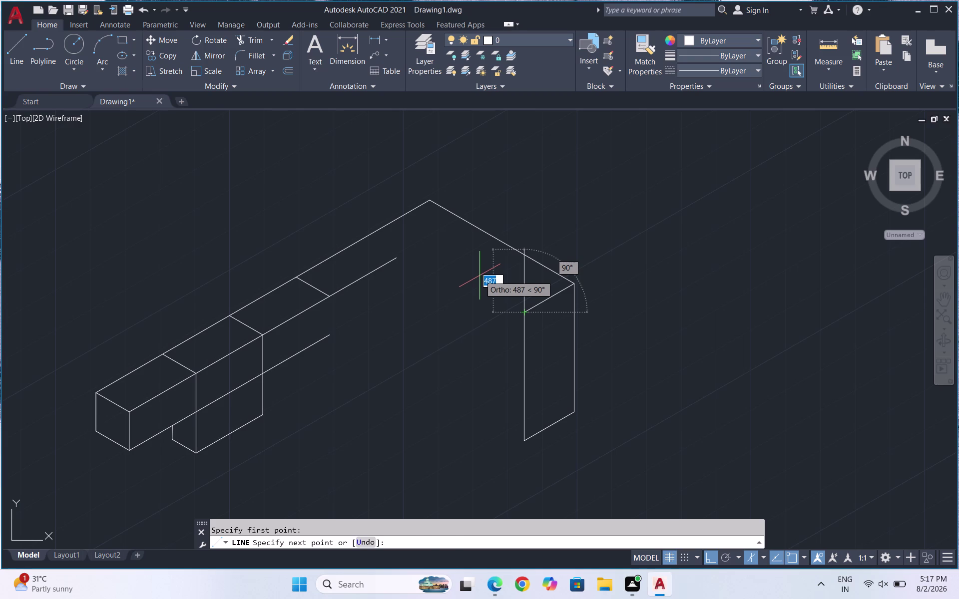
key(F5)
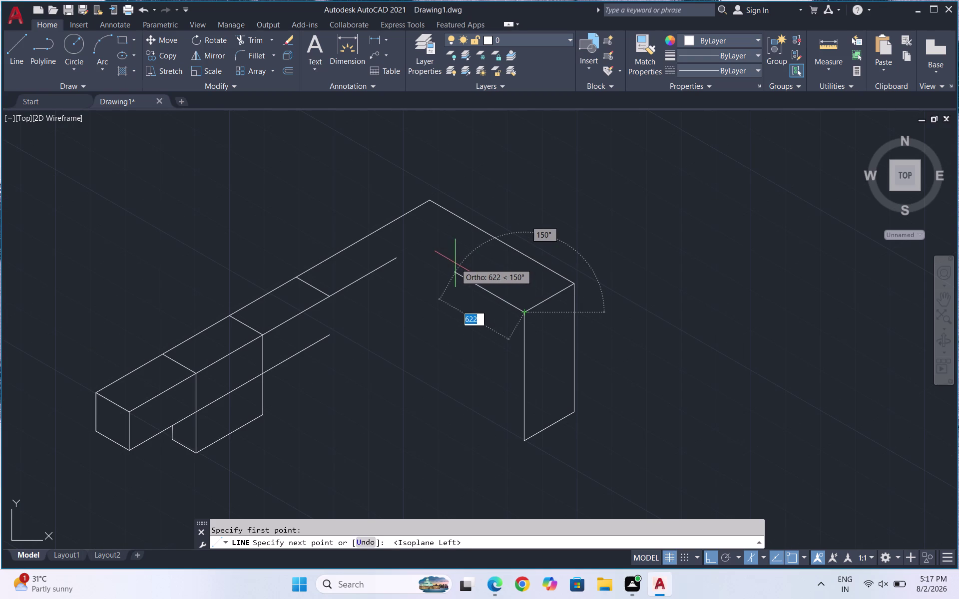
text(70)
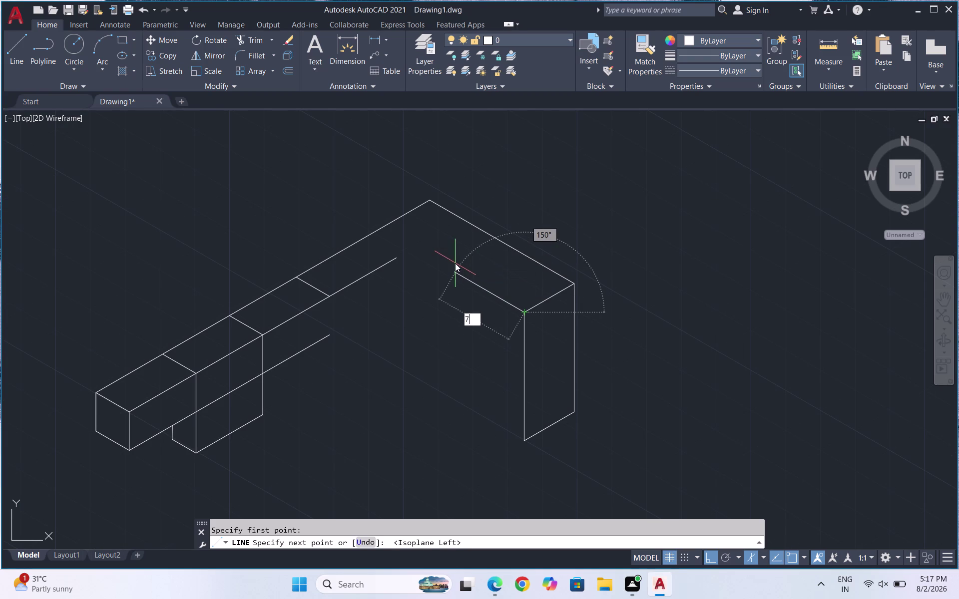
text(0)
key(Return)
key(Return)
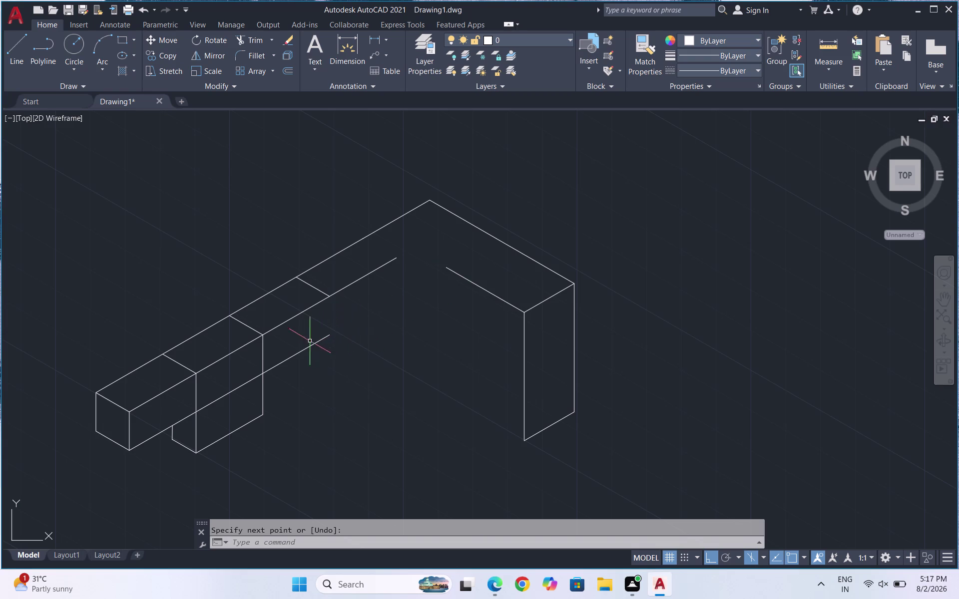
scroll(down, 3)
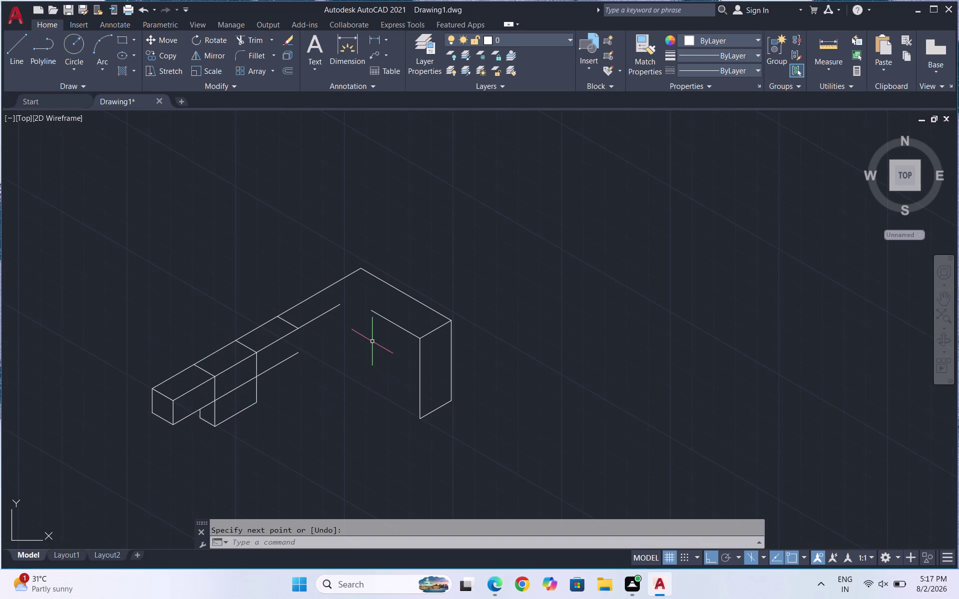
Start a new line at that edge's end and drop it 1000 units downward.
key(l)
key(shift+Return)
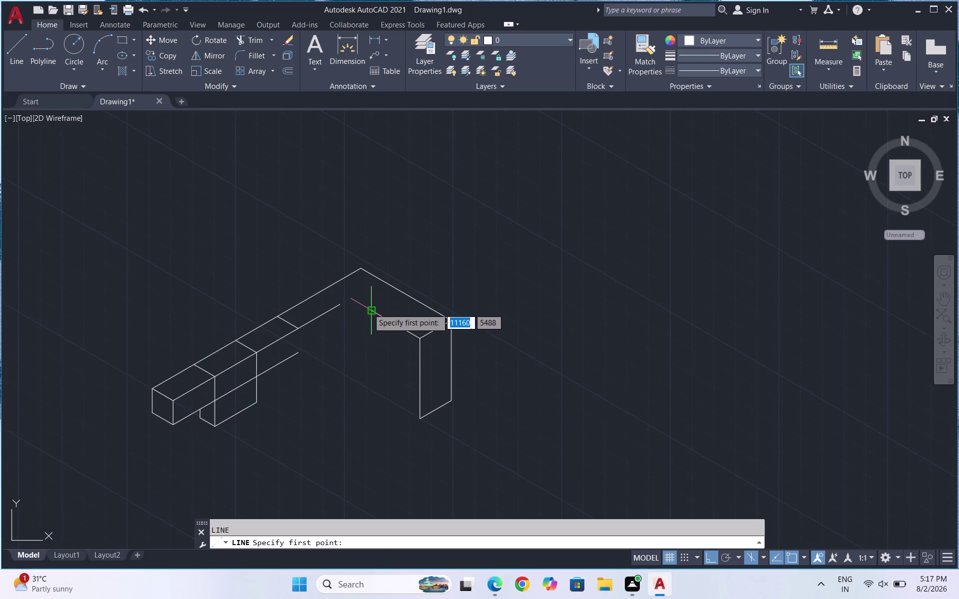
click(373, 310)
text(1)
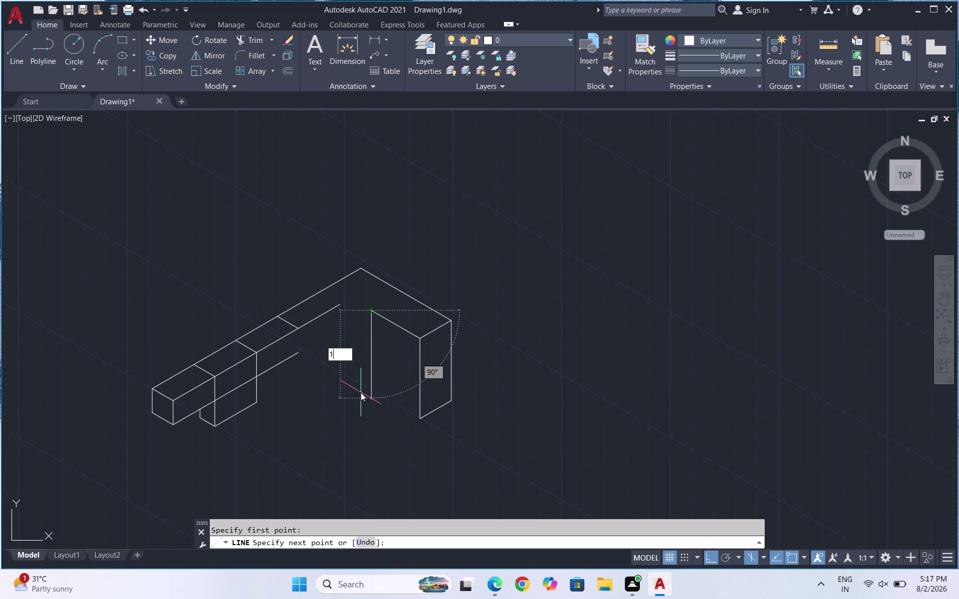
text(000)
key(Return)
Drop a second 1000-unit vertical line from the arm's inner edge endpoint.
key(Return)
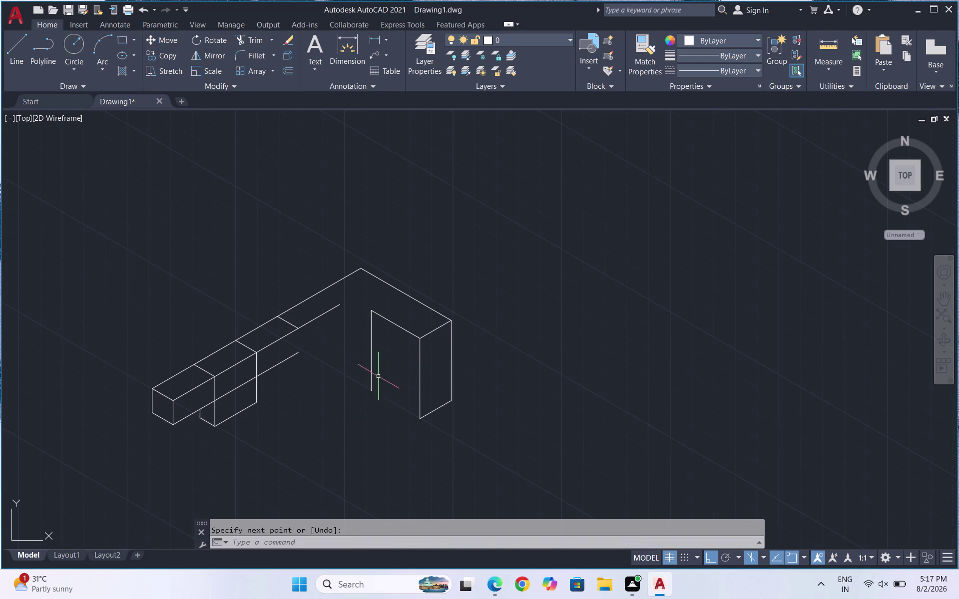
scroll(down, 3)
scroll(up, 3)
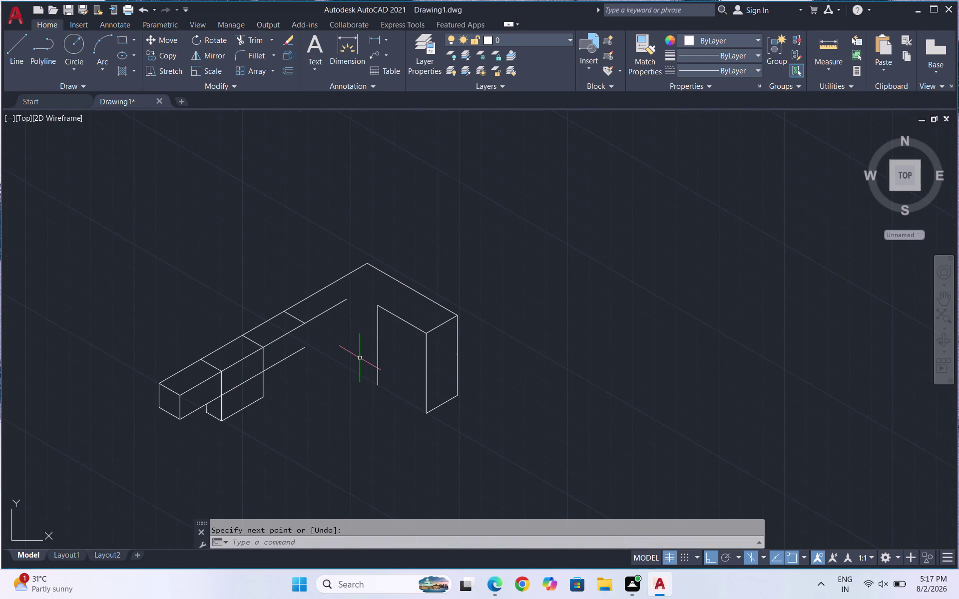
key(l)
key(Return)
click(348, 302)
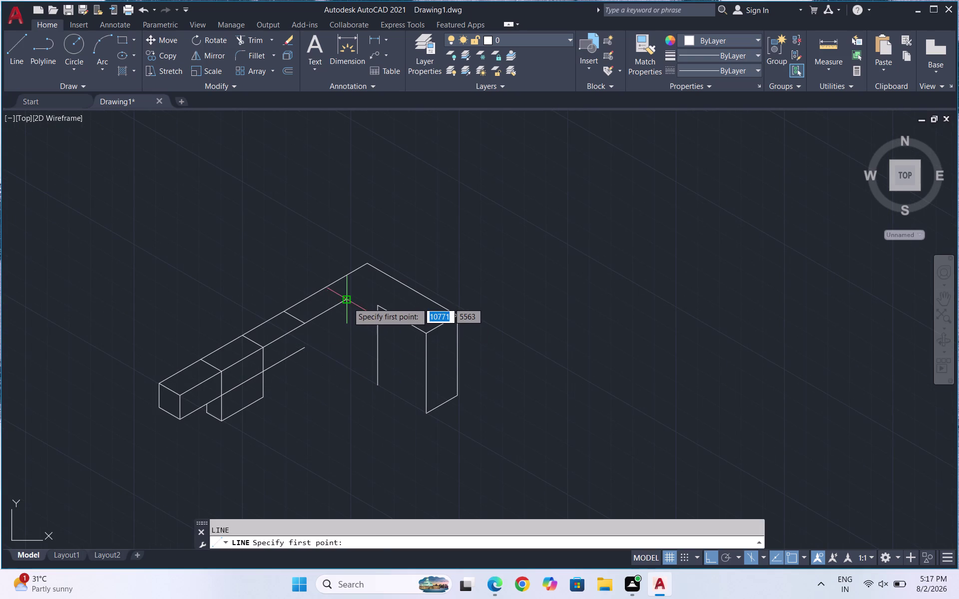
text(1000)
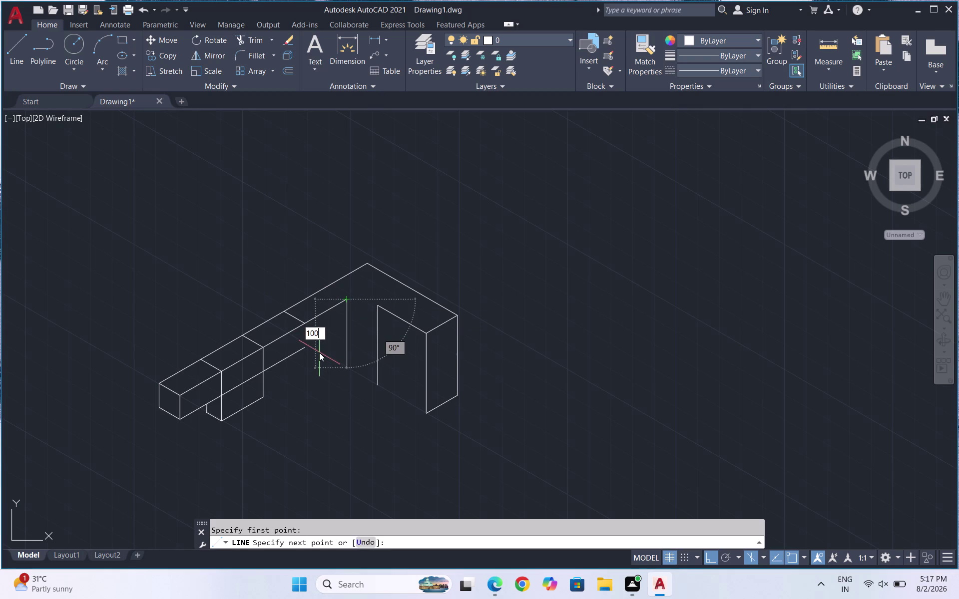
key(Return)
key(Return)
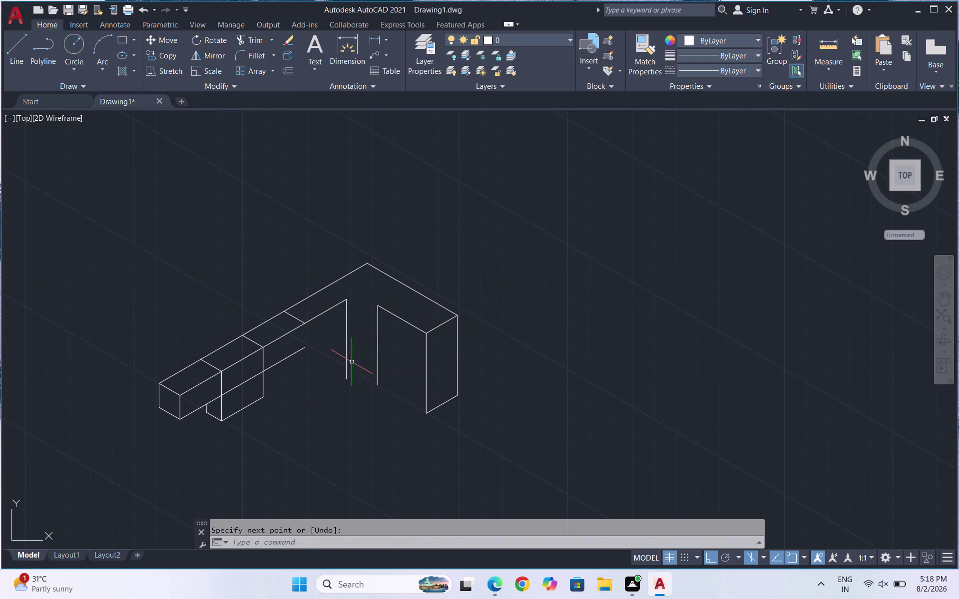
Draw a bottom edge from the right leg's bottom corner to the inner vertical line's bottom.
key(l)
key(Return)
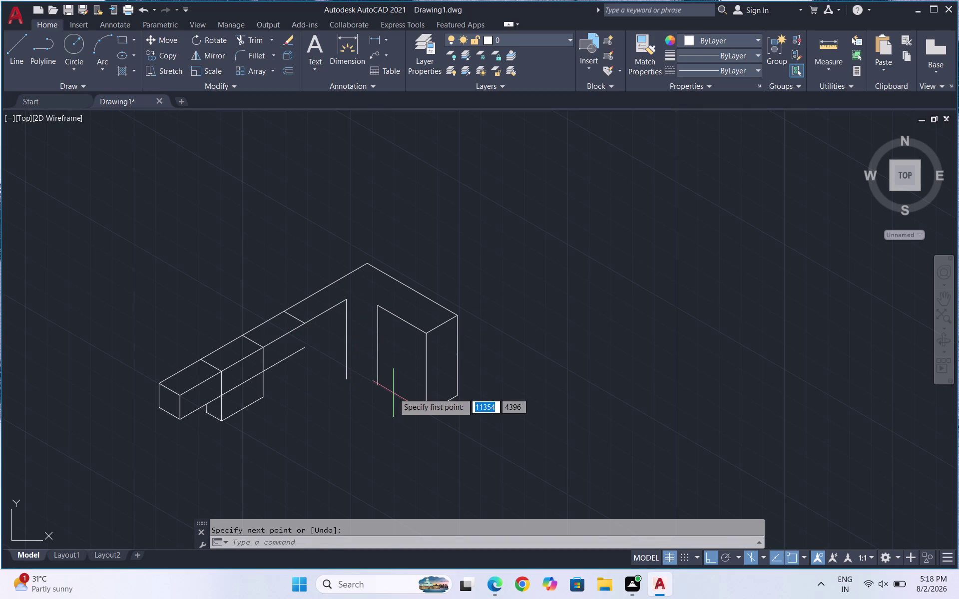
scroll(up, 3)
click(424, 414)
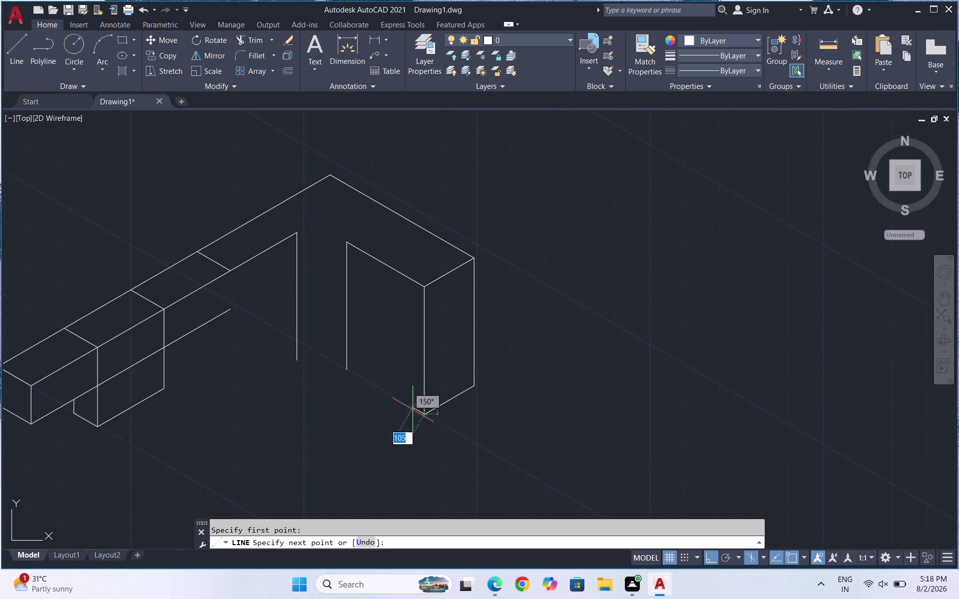
click(346, 371)
key(Escape)
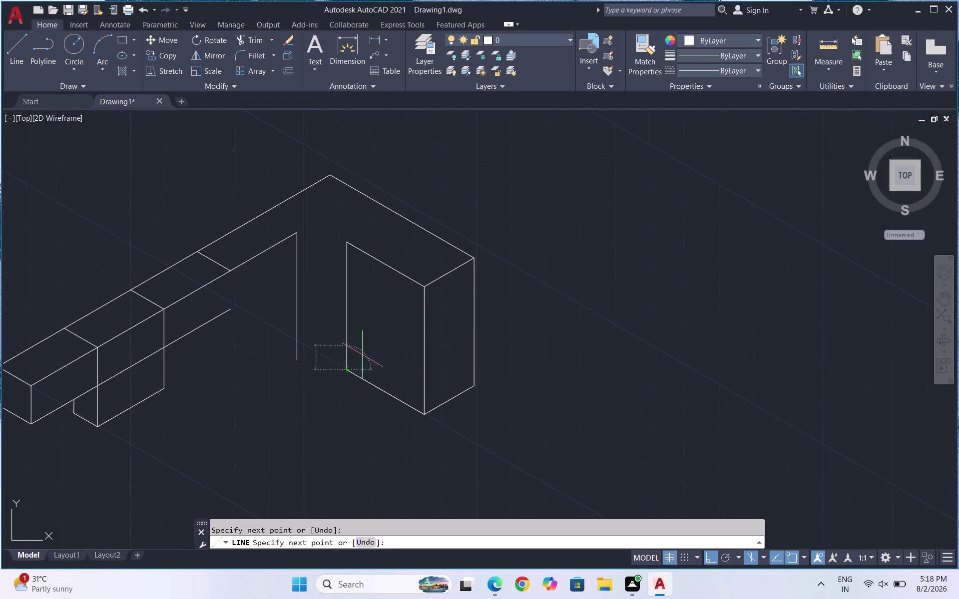
scroll(down, 3)
scroll(up, 3)
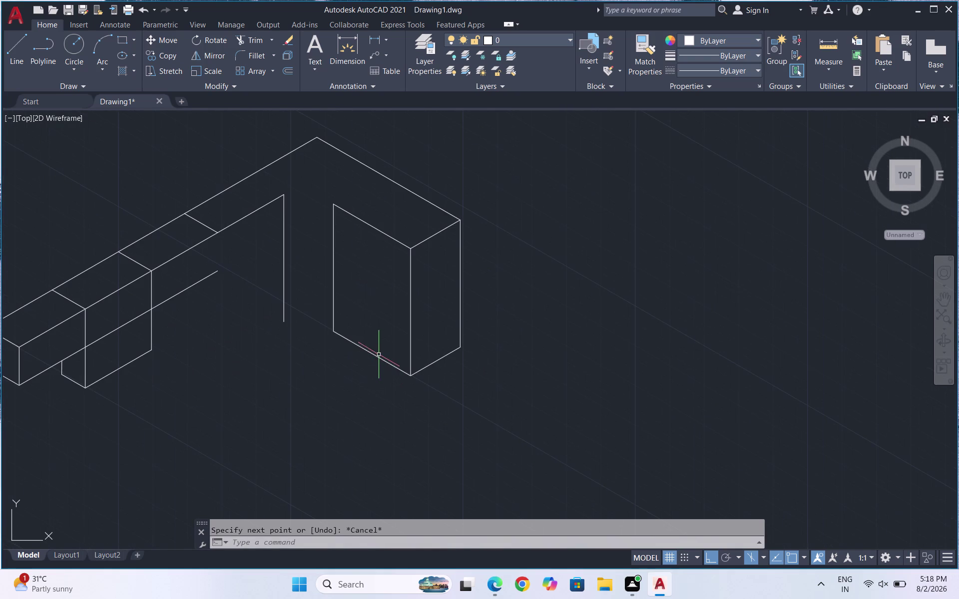
Delete the new bottom edge line and abandon a replacement line started at the inner line's bottom.
click(375, 357)
key(Delete)
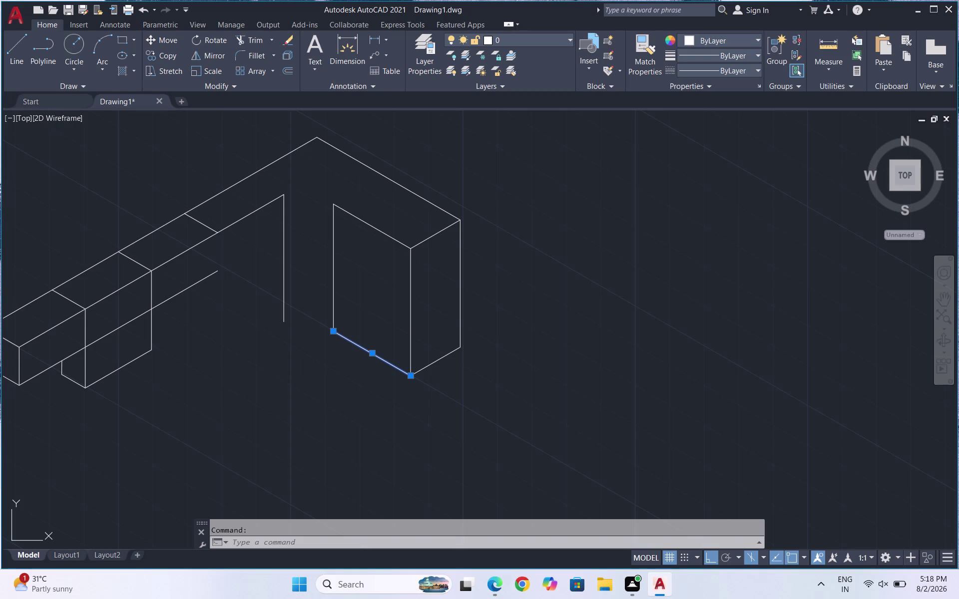
key(F5)
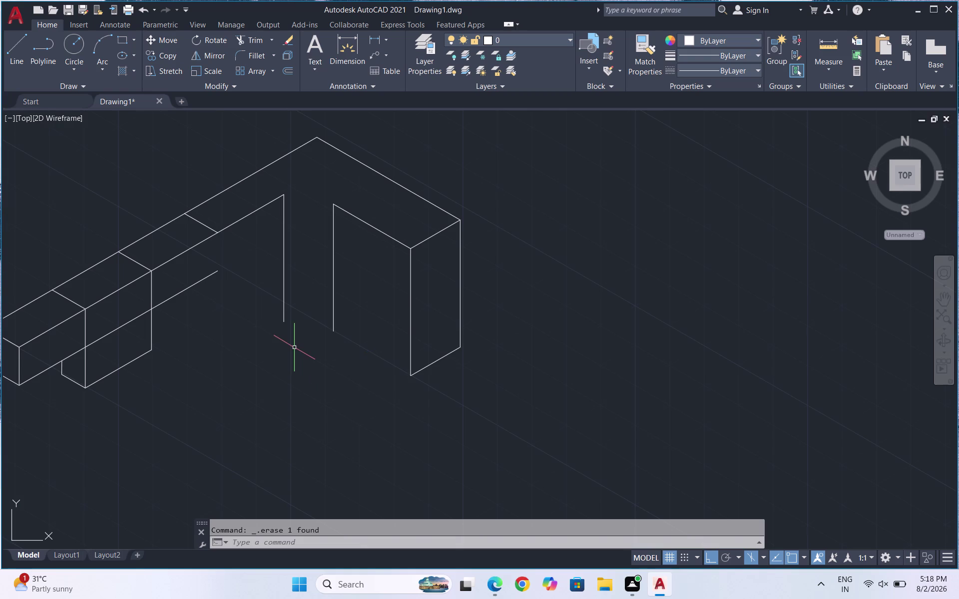
key(l)
key(Return)
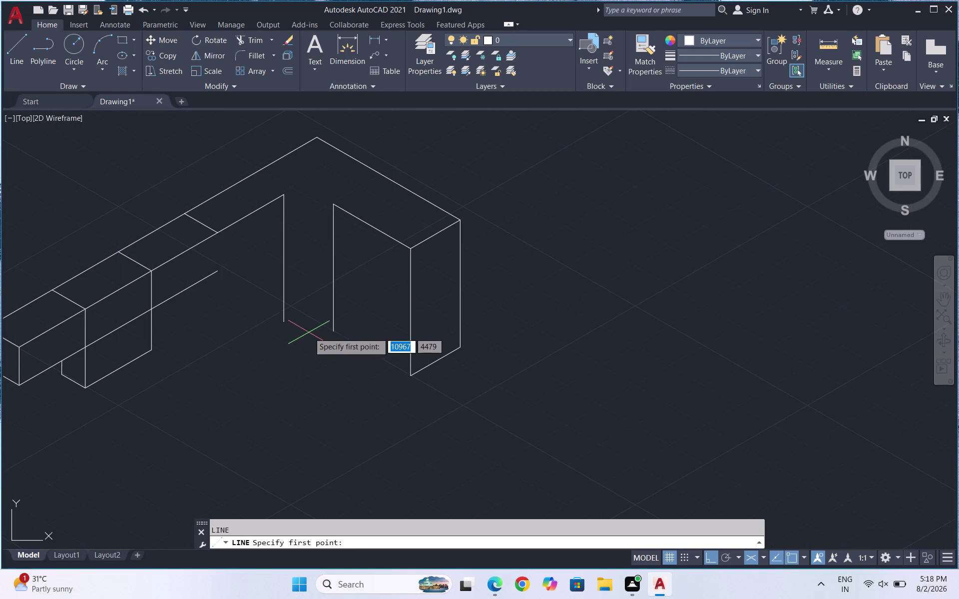
click(412, 372)
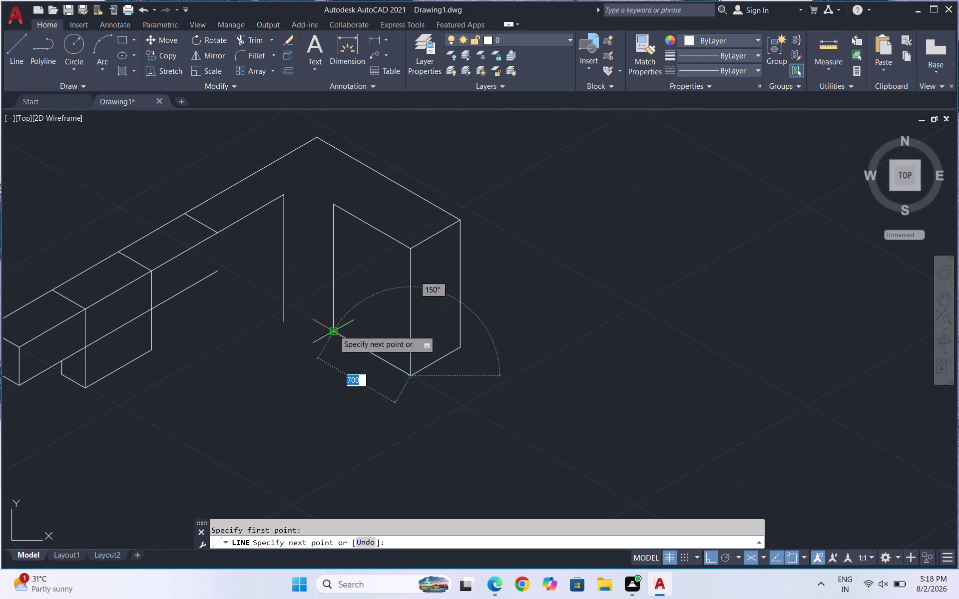
click(333, 330)
key(Escape)
Draw a short edge joining the tops of the left and right inner vertical lines.
key(l)
key(Return)
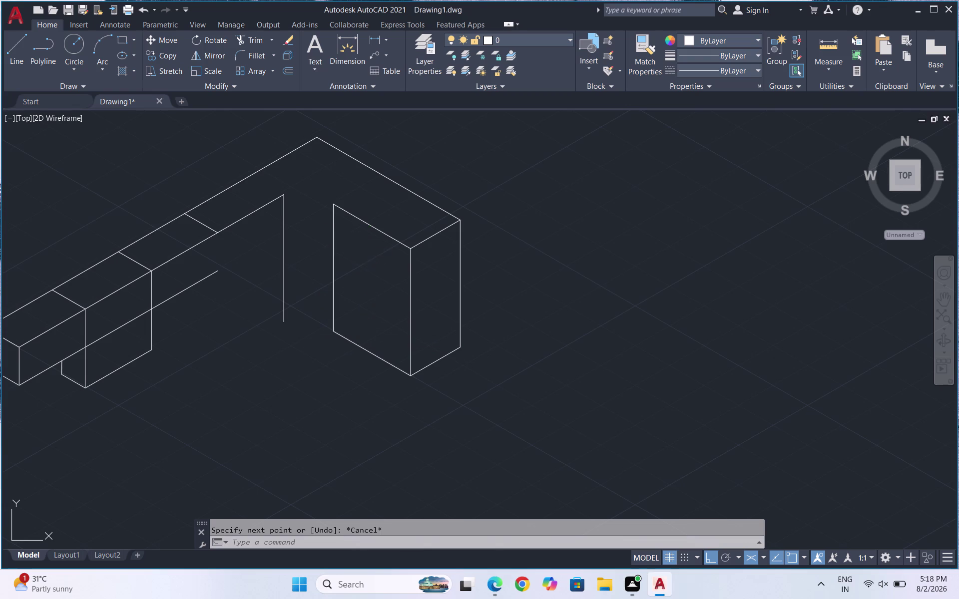
click(286, 198)
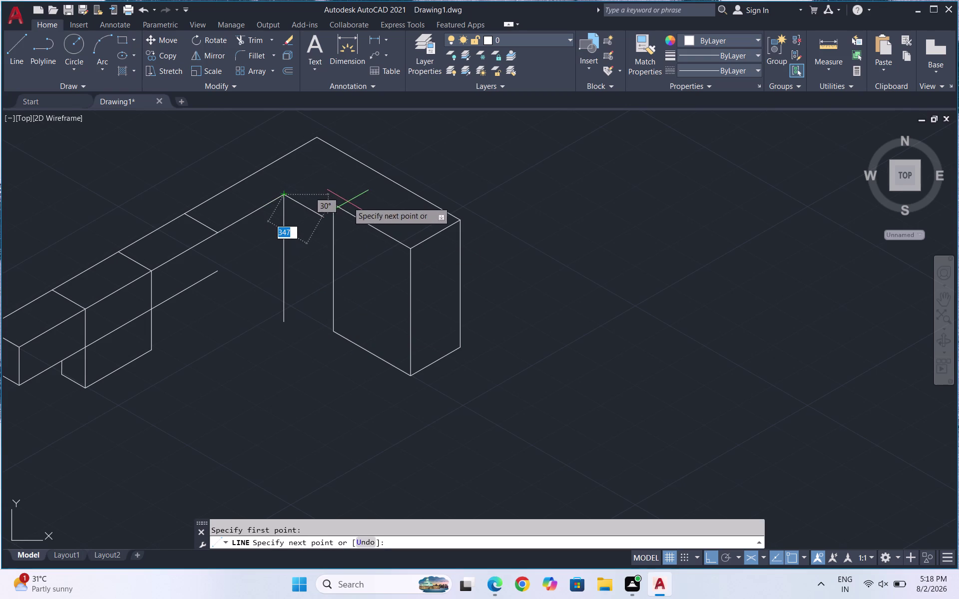
scroll(up, 3)
scroll(up, 3)
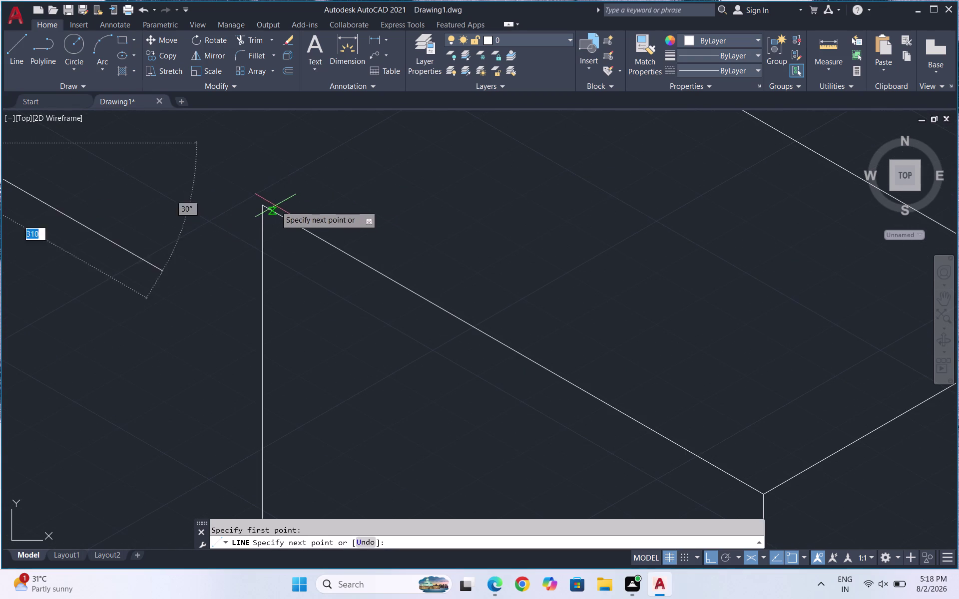
click(266, 204)
scroll(down, 3)
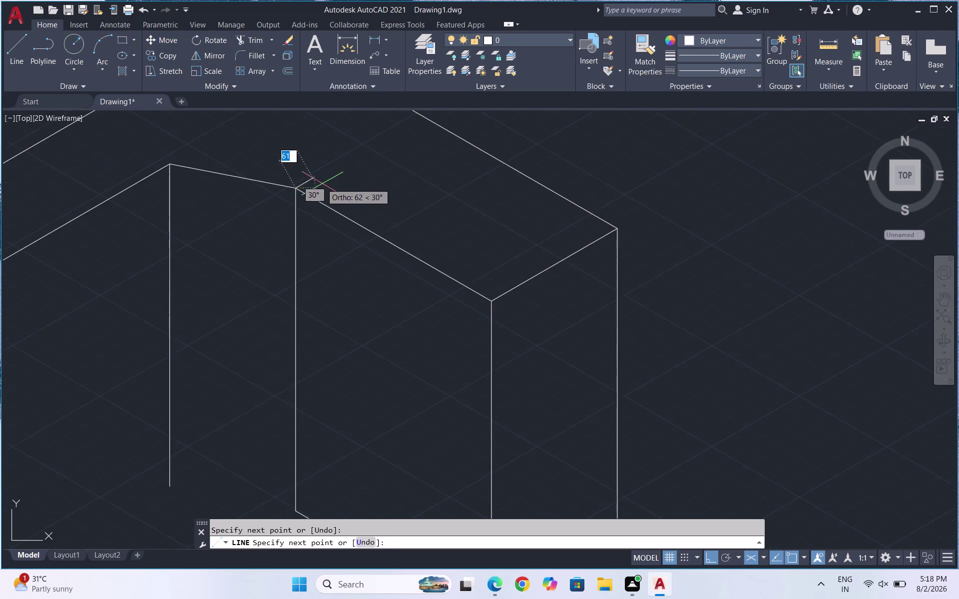
scroll(down, 3)
key(Escape)
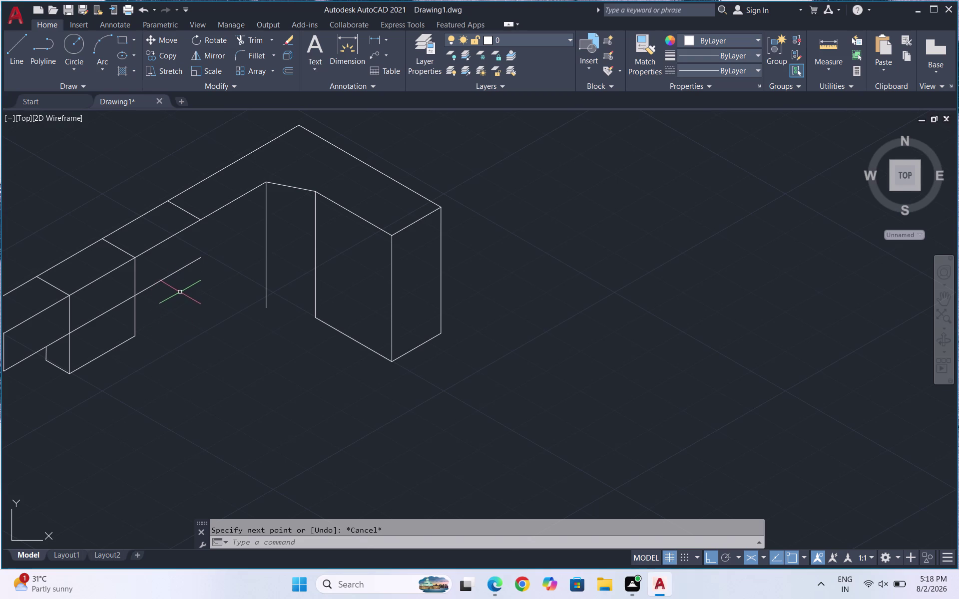
Draw a 621-unit edge in the right isoplane, starting on the arm's top edge.
key(l)
key(Return)
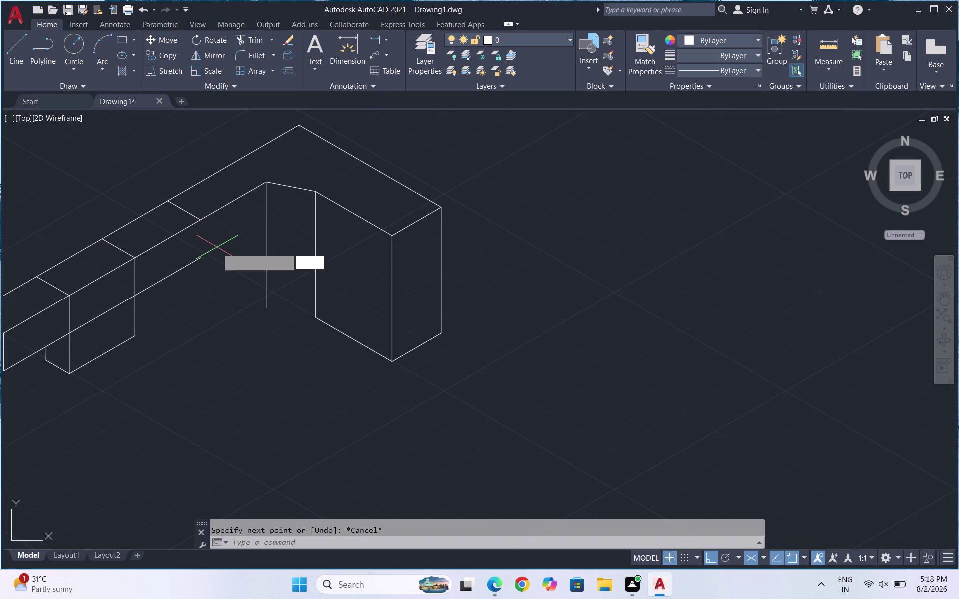
click(198, 218)
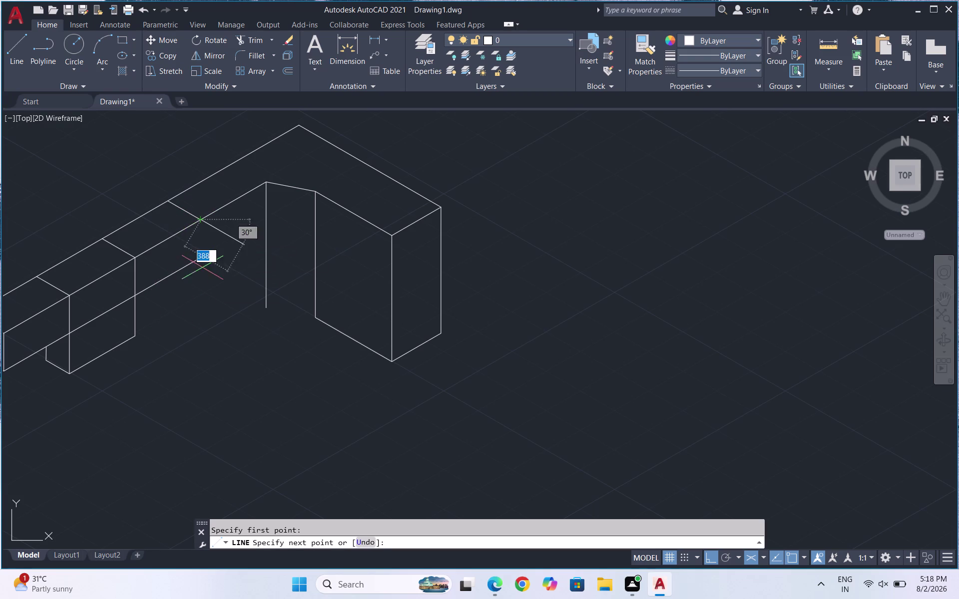
key(F5)
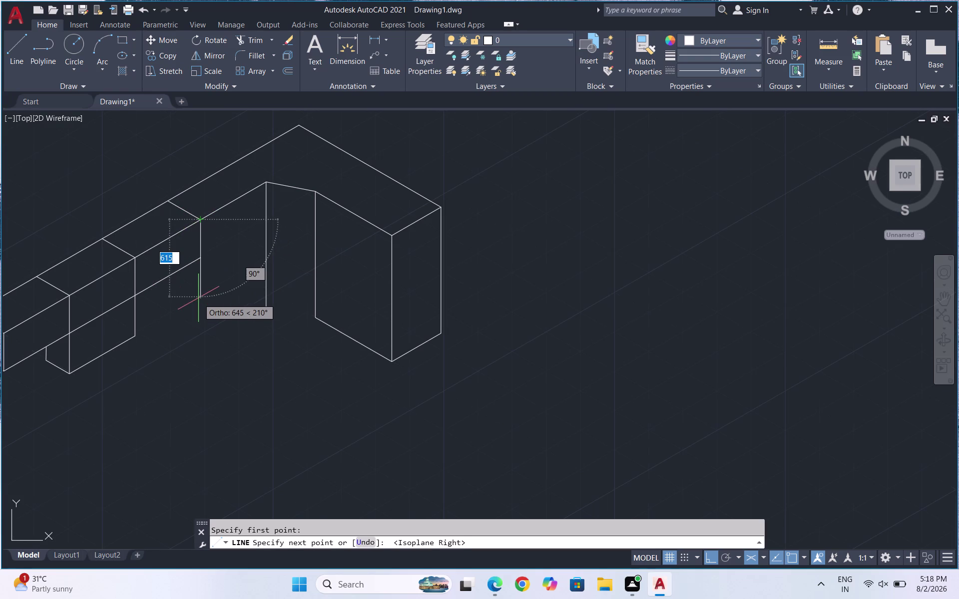
text(621)
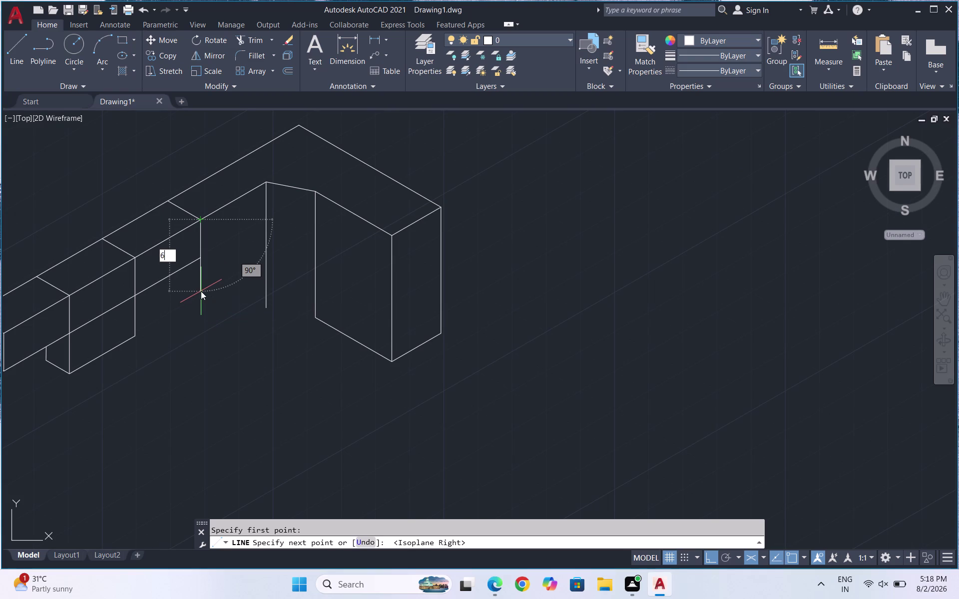
key(Return)
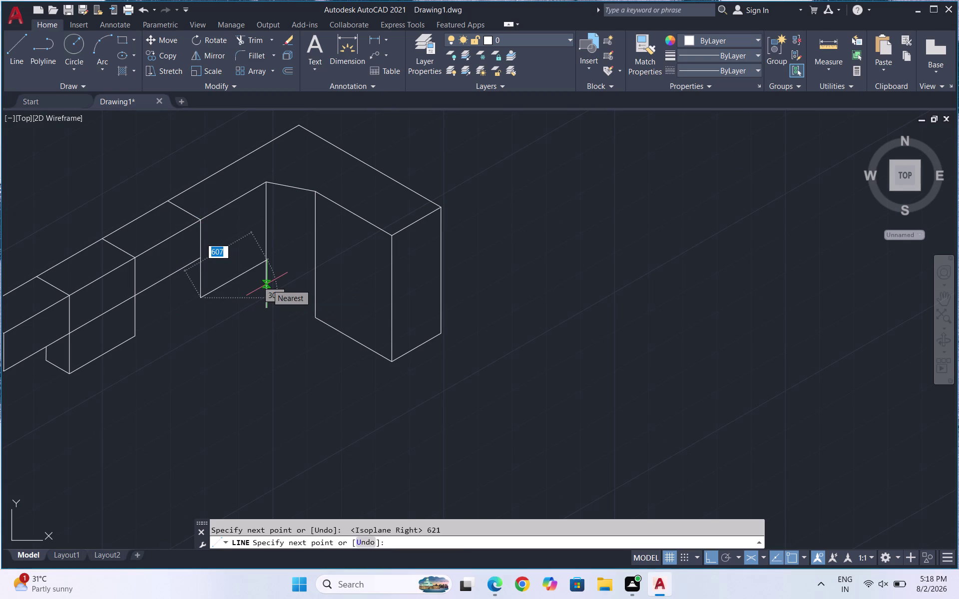
Continue with a 600-unit isometric edge back toward the middle panel and end the line.
text(600)
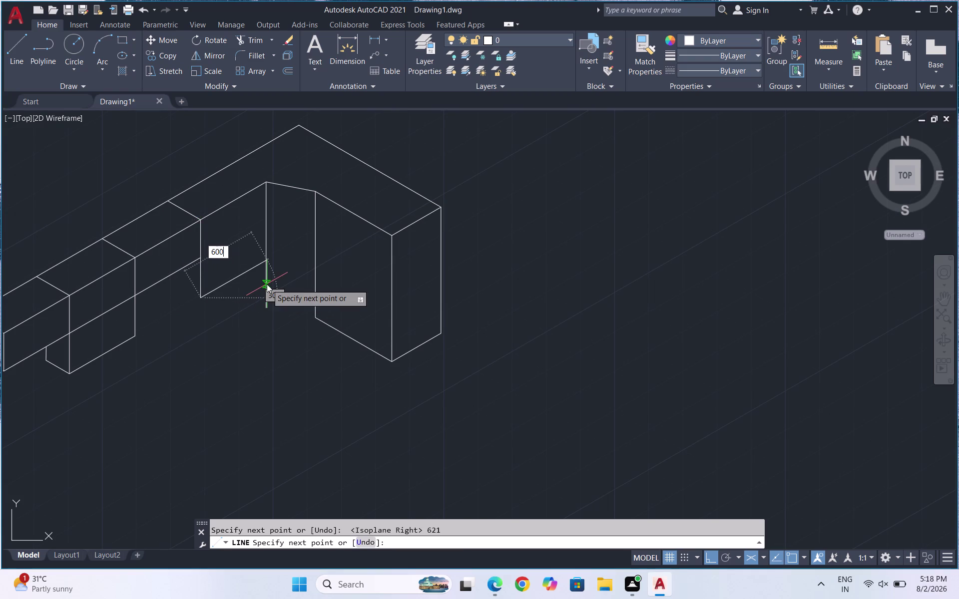
key(F5)
scroll(down, 3)
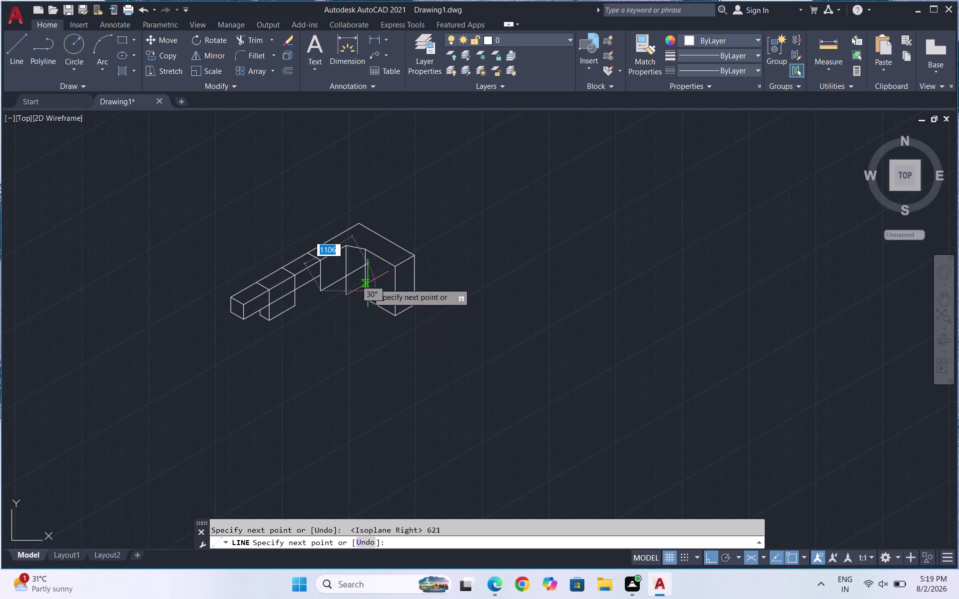
key(F5)
scroll(up, 3)
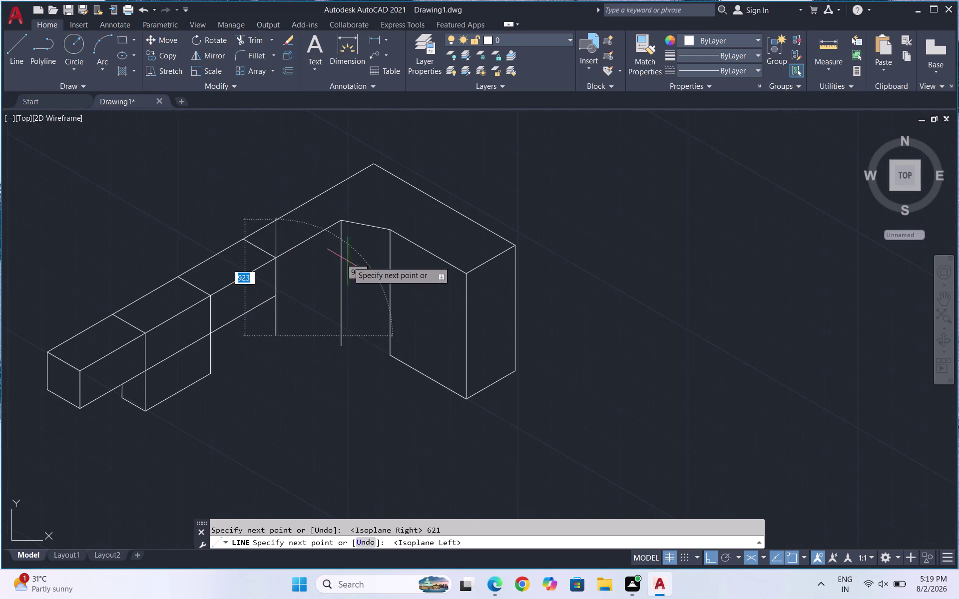
key(F5)
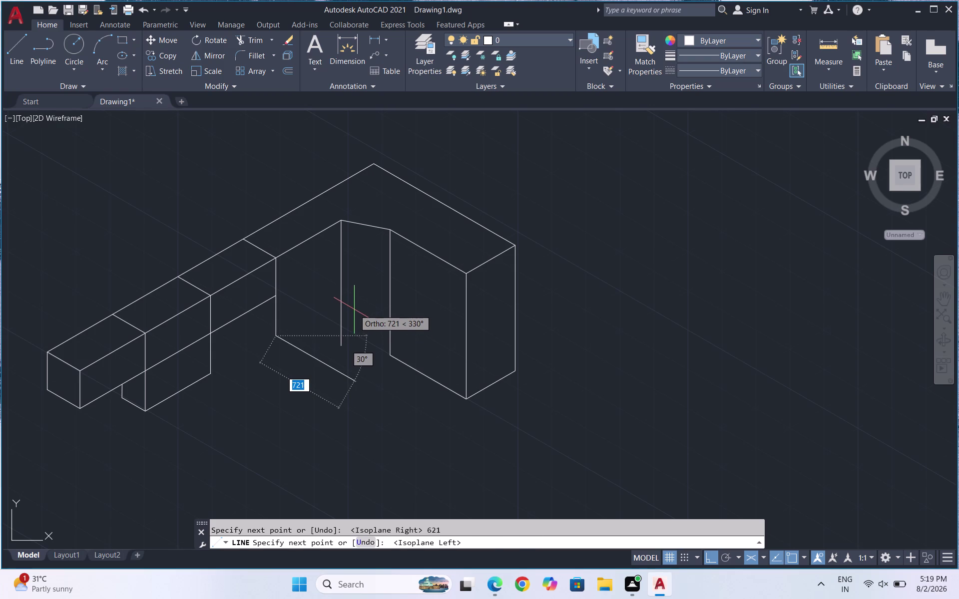
key(6)
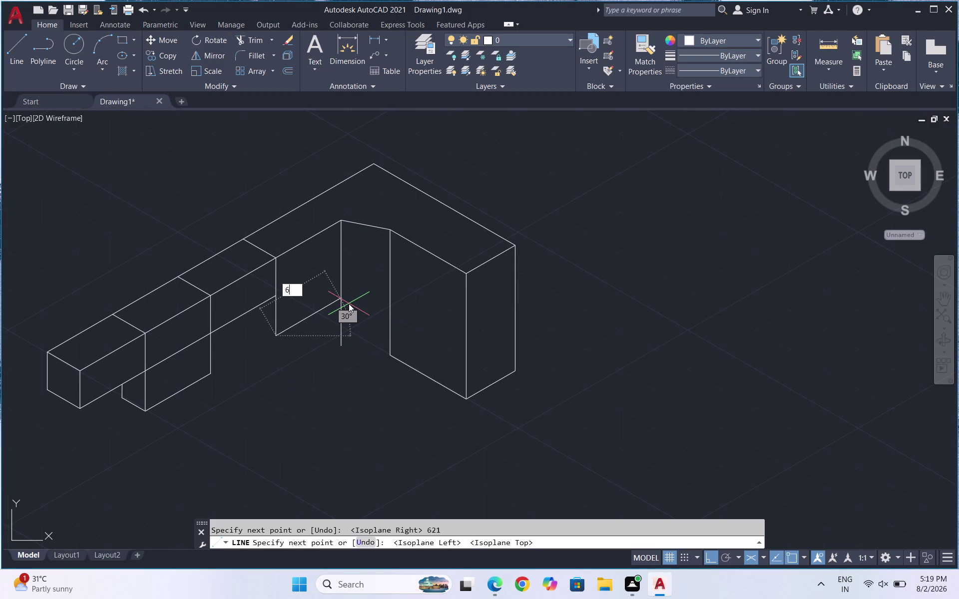
text(00)
key(Return)
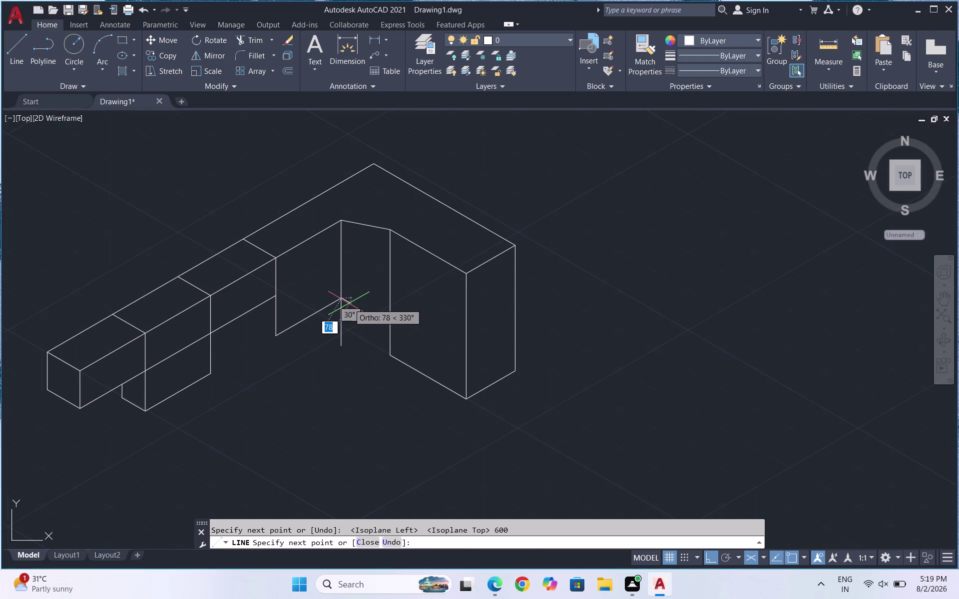
key(Escape)
scroll(up, 3)
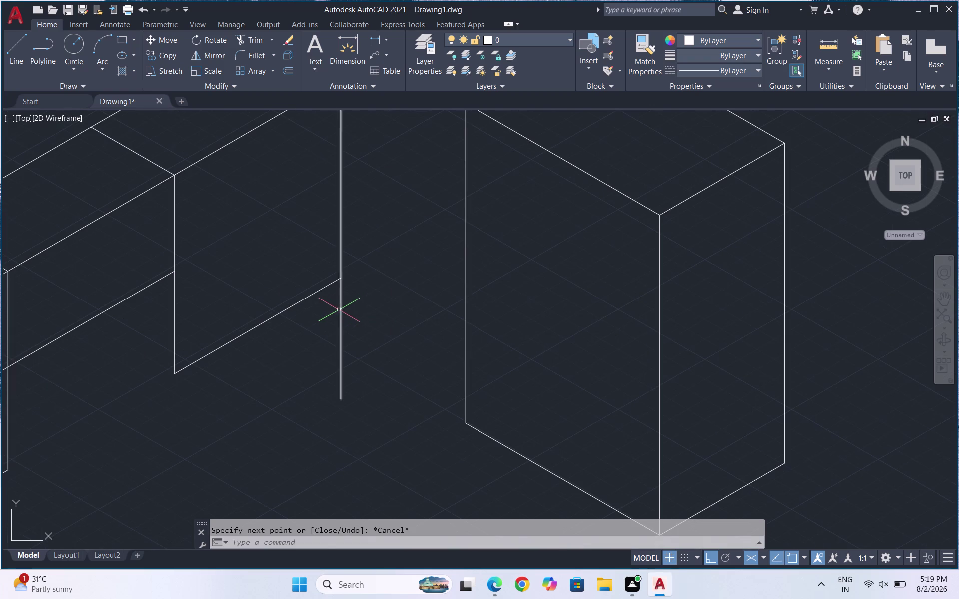
Draw a sloping isometric edge from the inner panel corner to the right leg panel.
key(l)
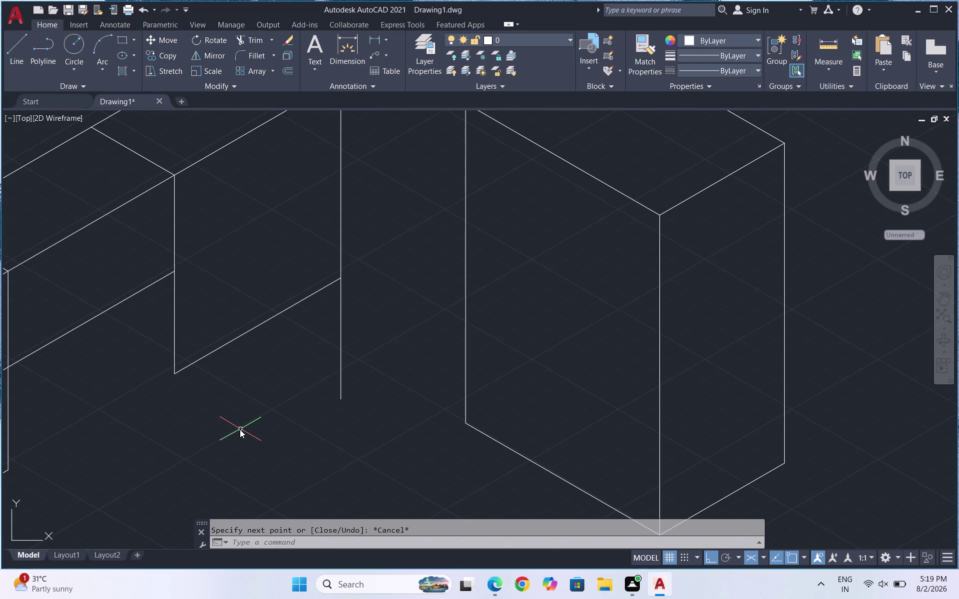
key(Return)
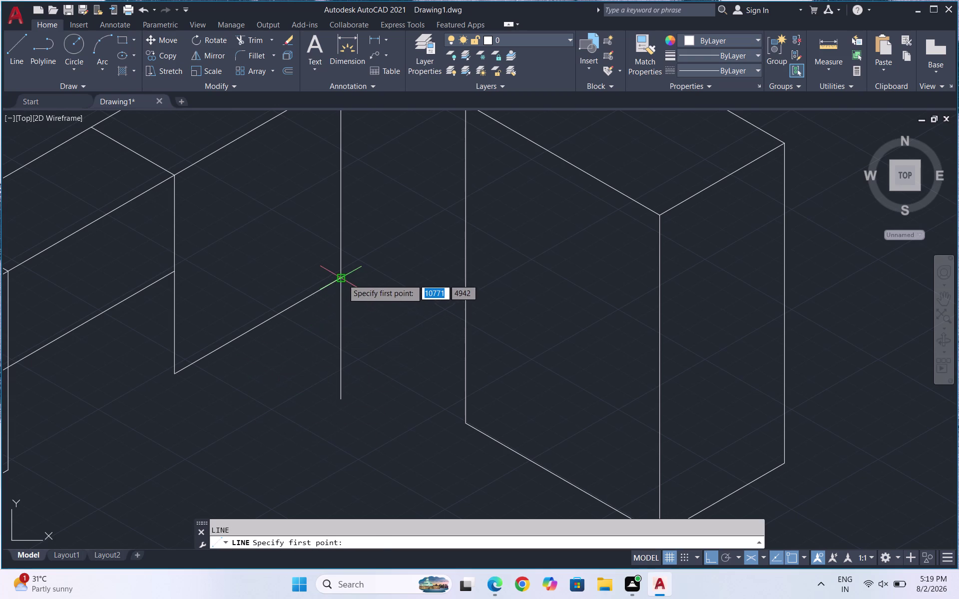
click(343, 279)
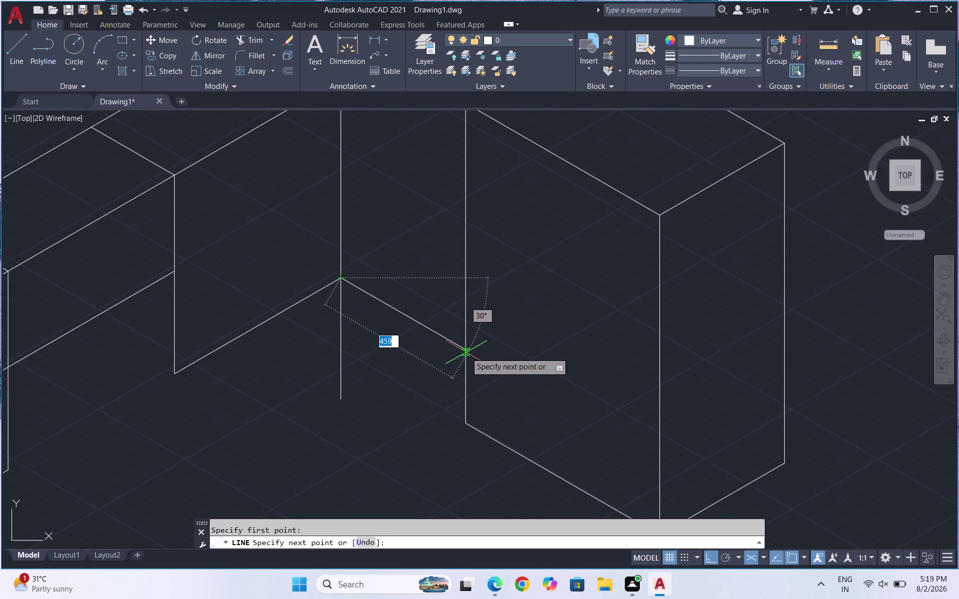
key(F5)
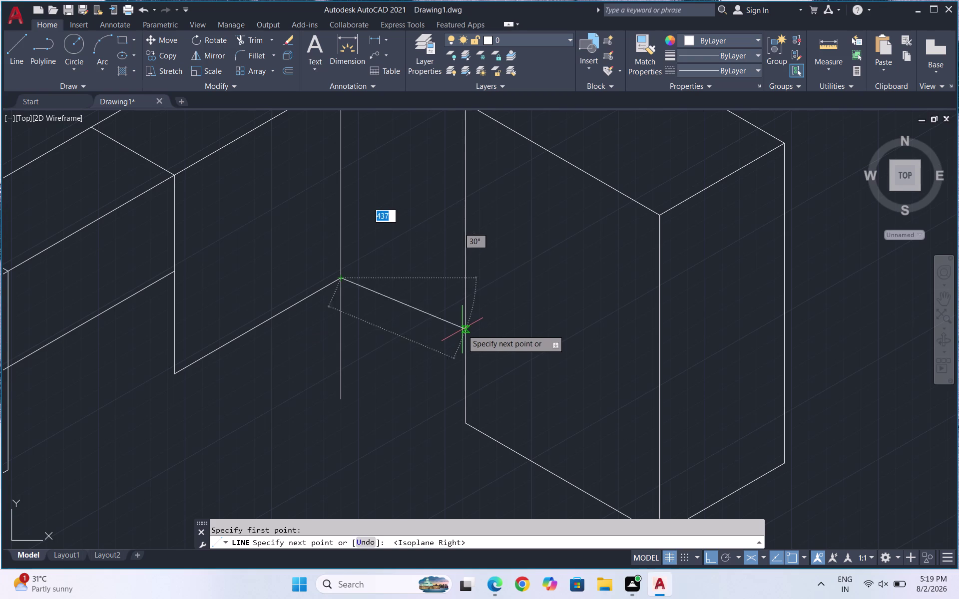
key(F5)
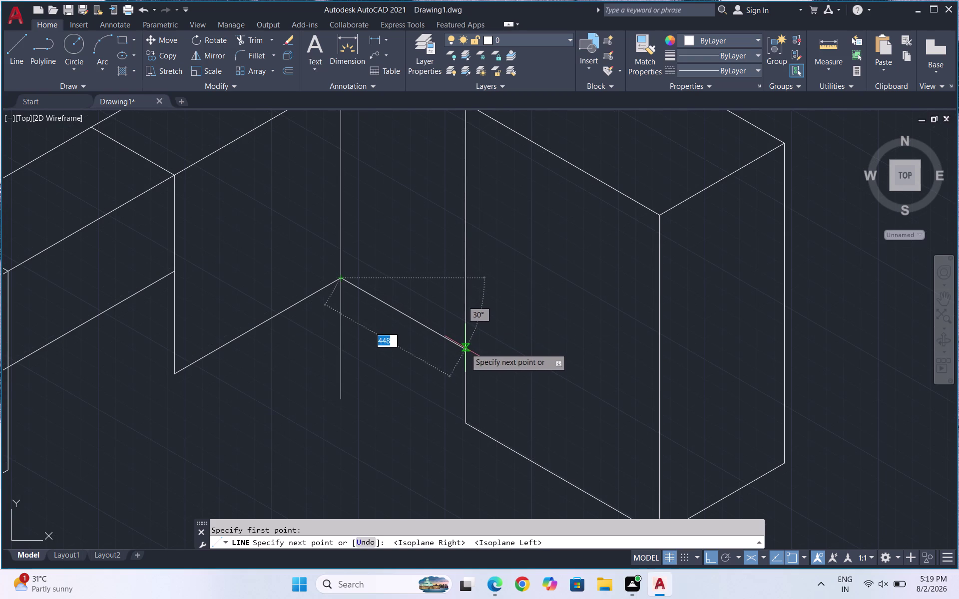
scroll(down, 3)
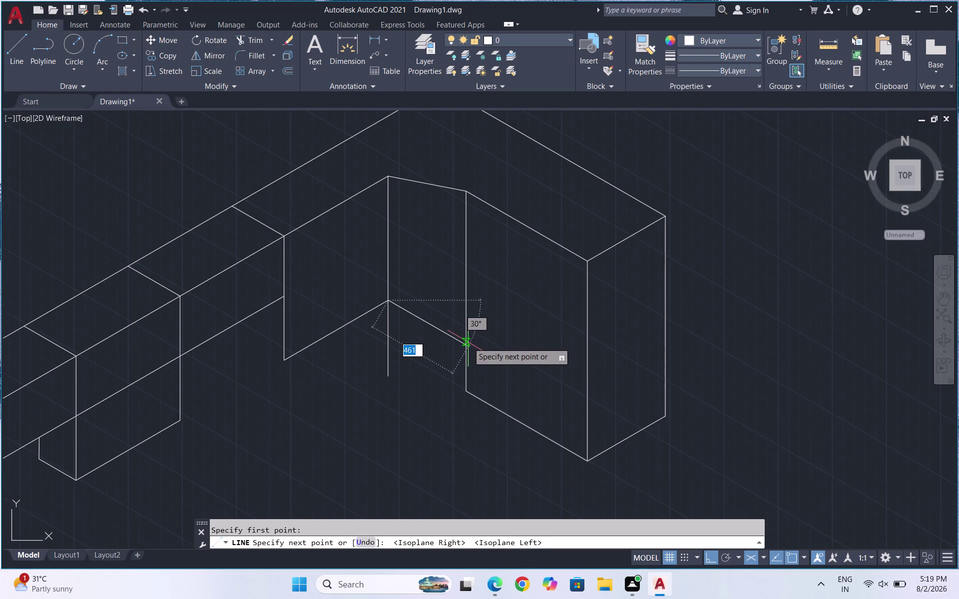
scroll(up, 3)
click(459, 349)
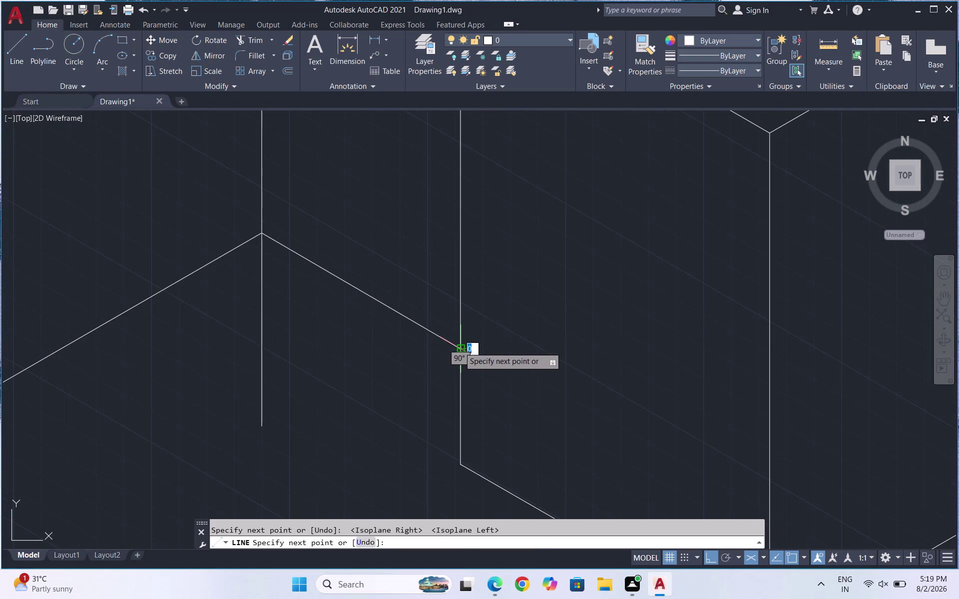
key(Escape)
click(262, 362)
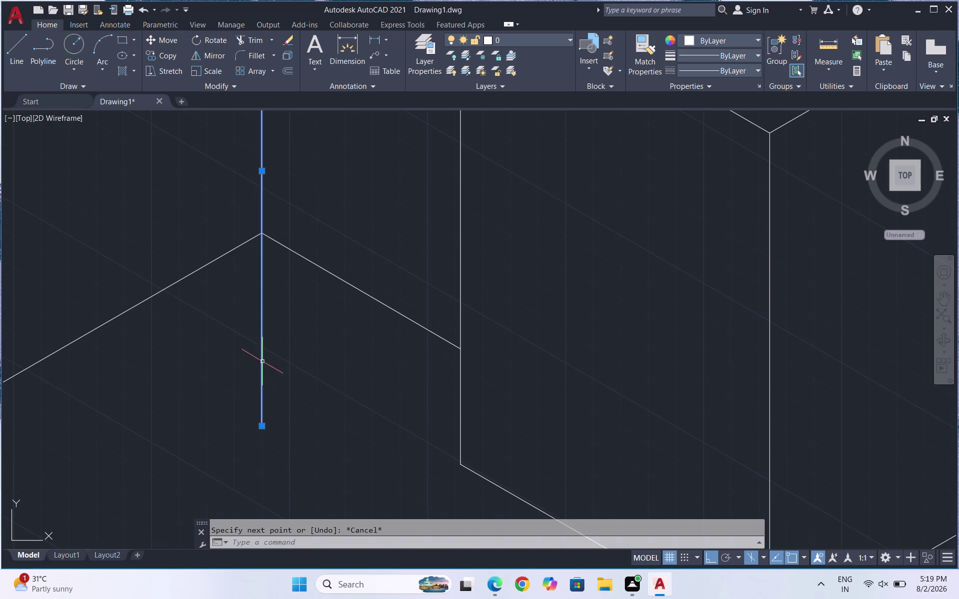
Start a TRIM on the lines and cancel it without trimming anything.
key(Escape)
key(t)
key(r)
key(Return)
key(Return)
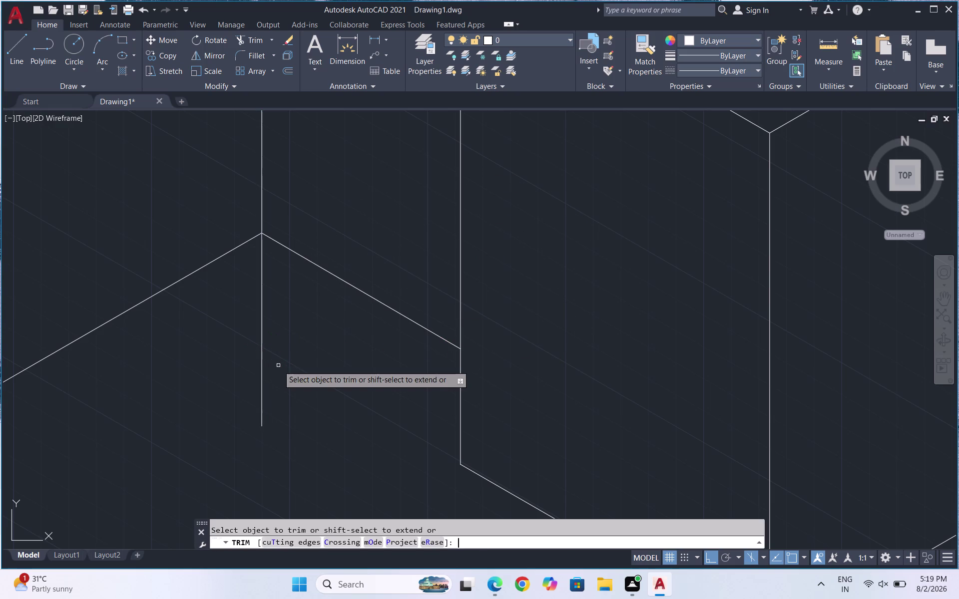
drag(282, 356, 207, 379)
scroll(down, 3)
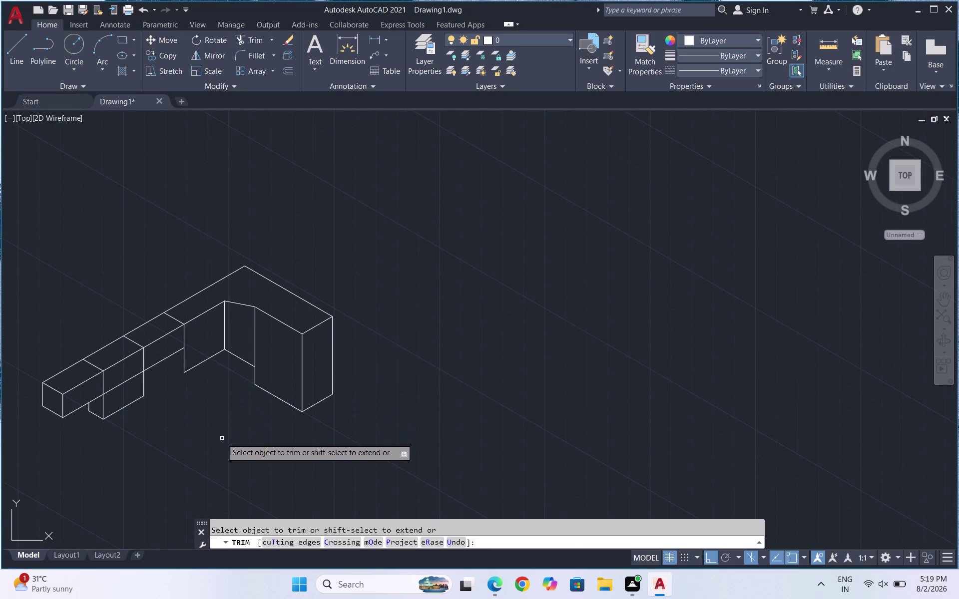
scroll(up, 3)
key(Escape)
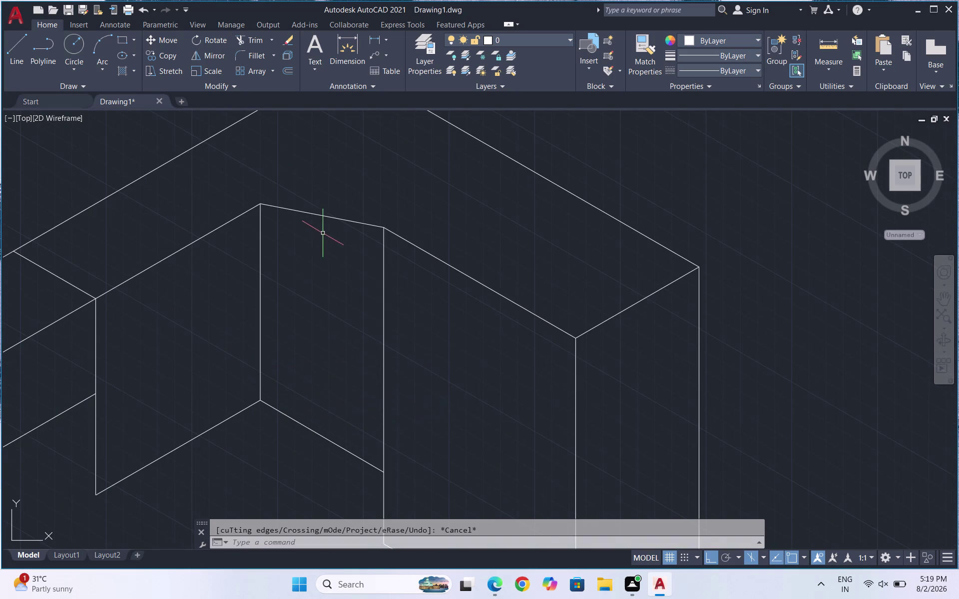
Delete the stray vertical line and the sloping edge below the inner panel.
scroll(up, 3)
drag(318, 253, 318, 237)
click(317, 201)
key(Delete)
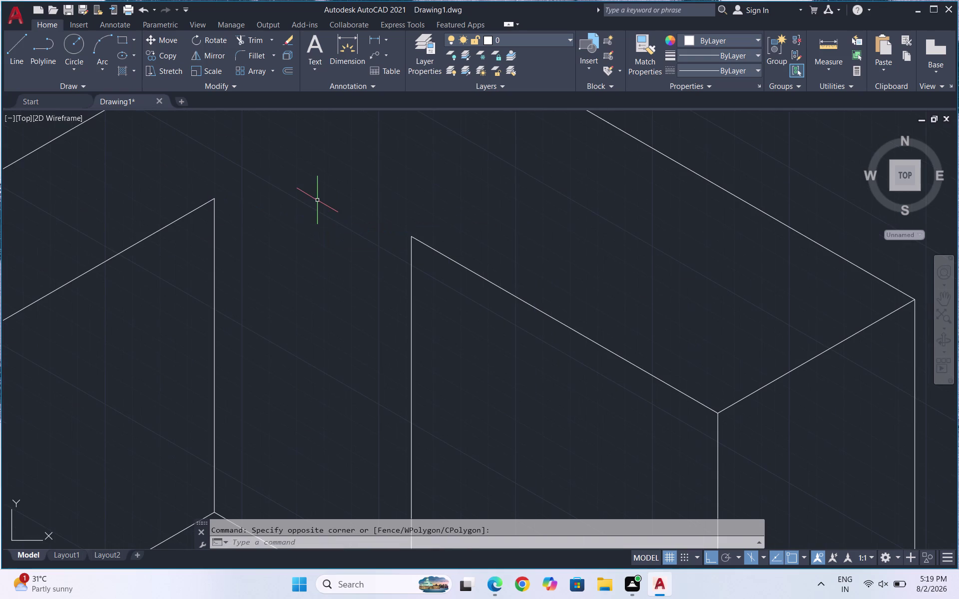
scroll(down, 3)
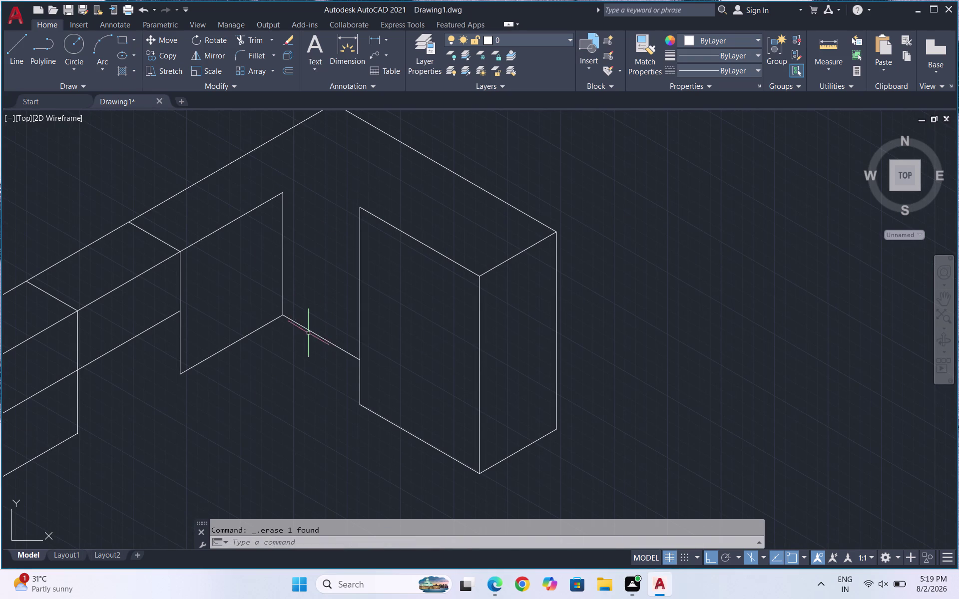
click(312, 333)
key(Delete)
key(Escape)
key(Escape)
key(F5)
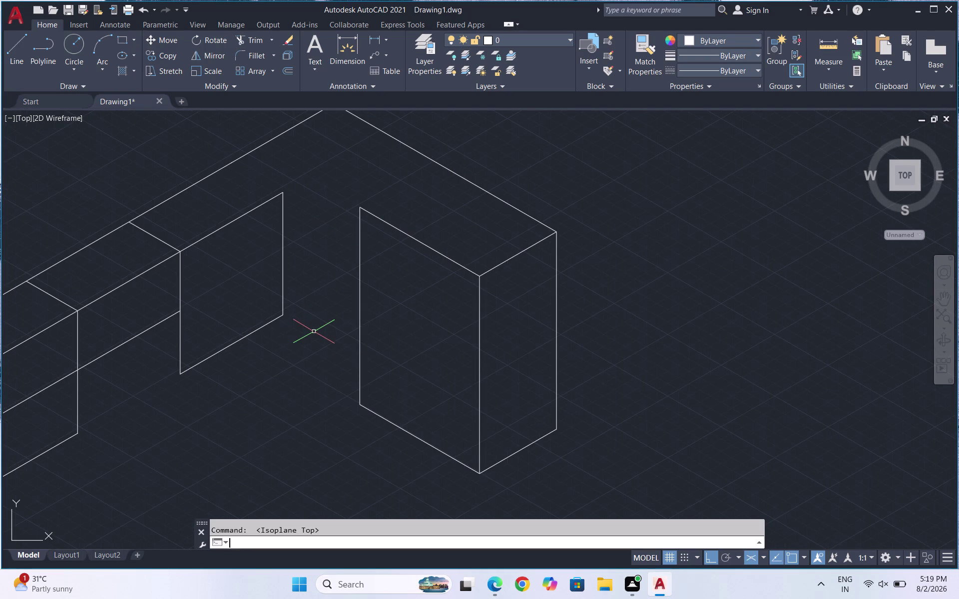
Draw a short edge from the inner panel's top corner to the right leg panel.
key(l)
key(Return)
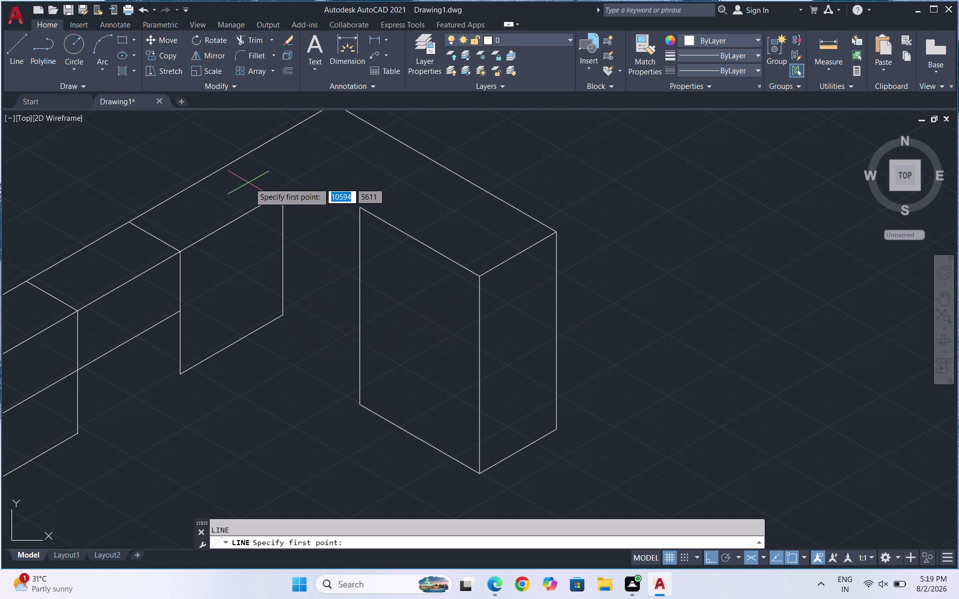
click(281, 193)
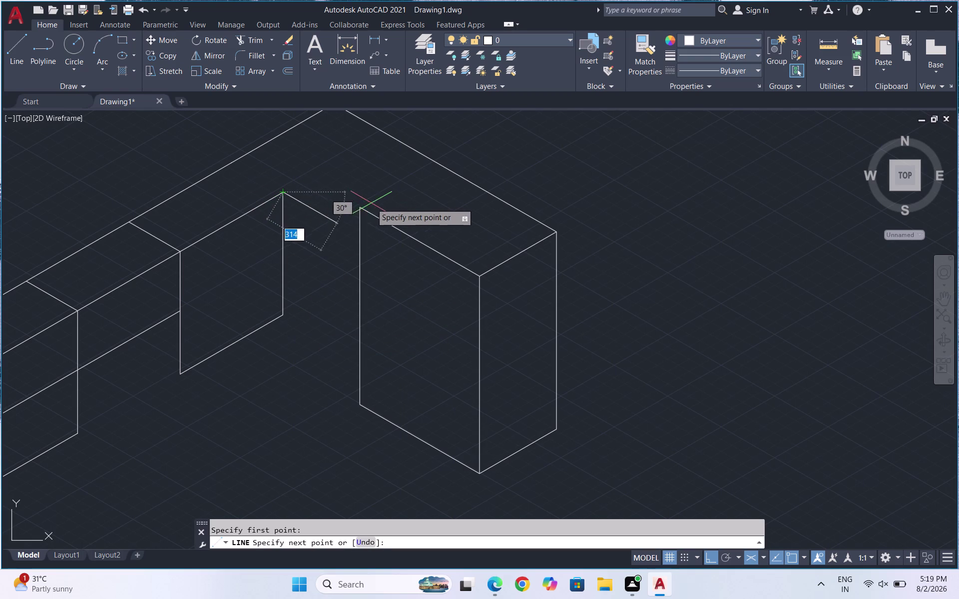
scroll(up, 3)
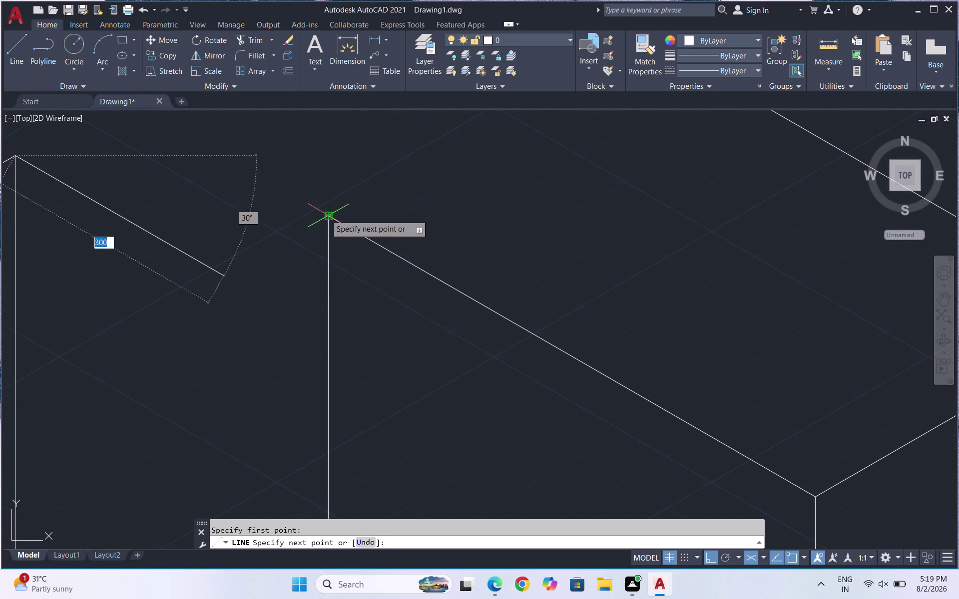
click(326, 215)
scroll(down, 3)
key(Escape)
Cancel a mistyped L' command and restart the LINE command.
scroll(down, 3)
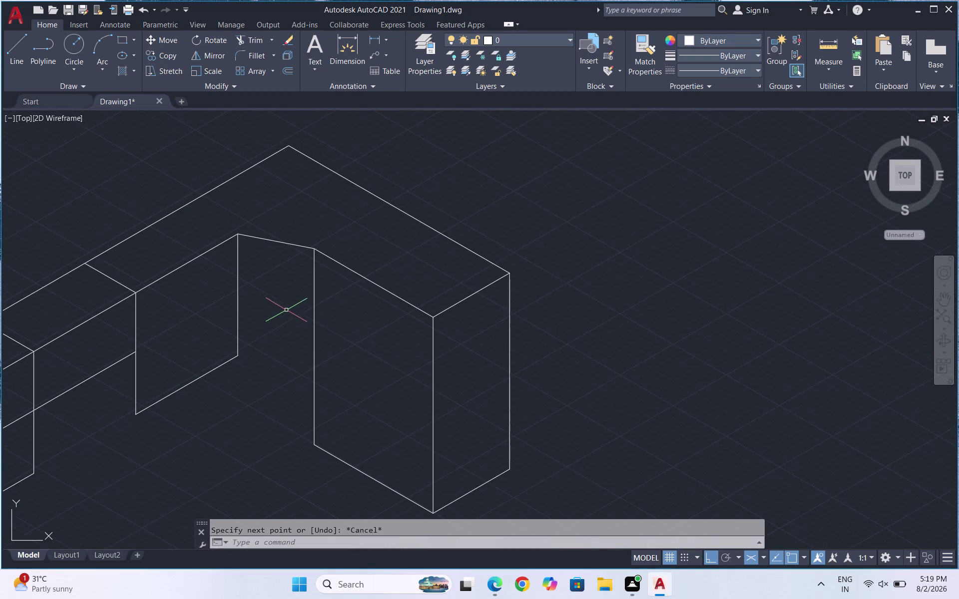
scroll(down, 3)
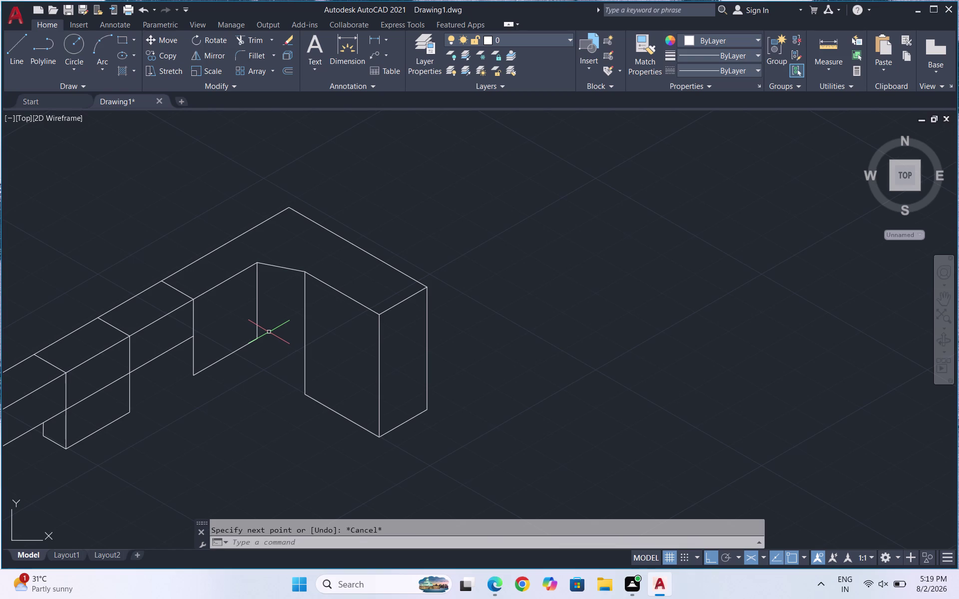
text(L')
key(Return)
key(Escape)
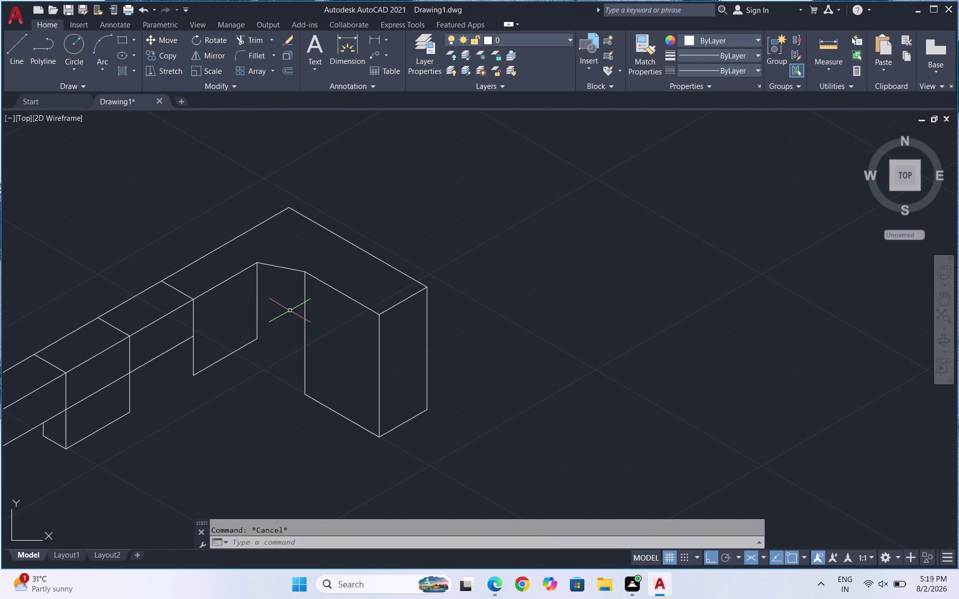
key(l)
key(Return)
Begin a line at the inner panel's bottom corner, then cancel it.
scroll(up, 3)
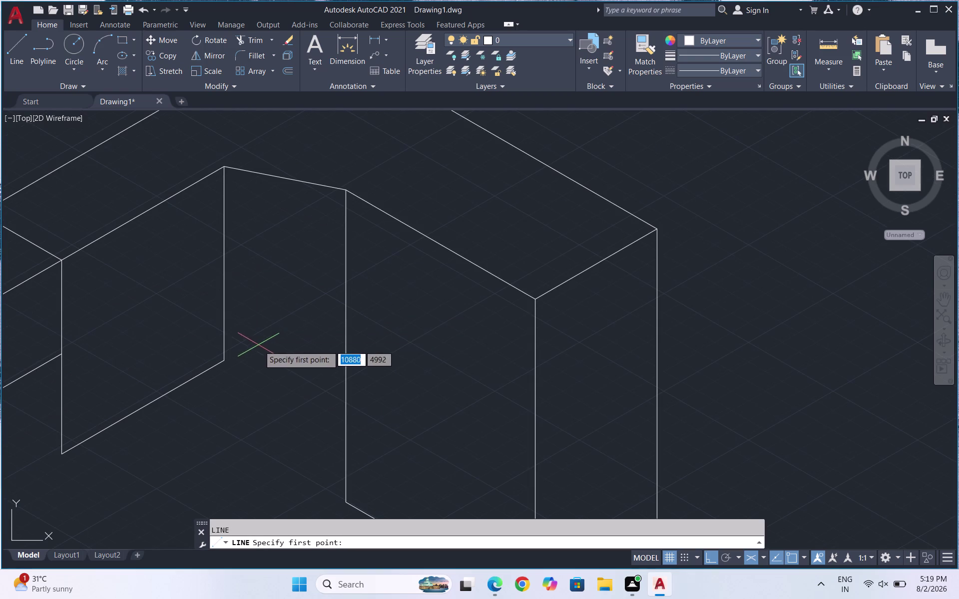
click(224, 362)
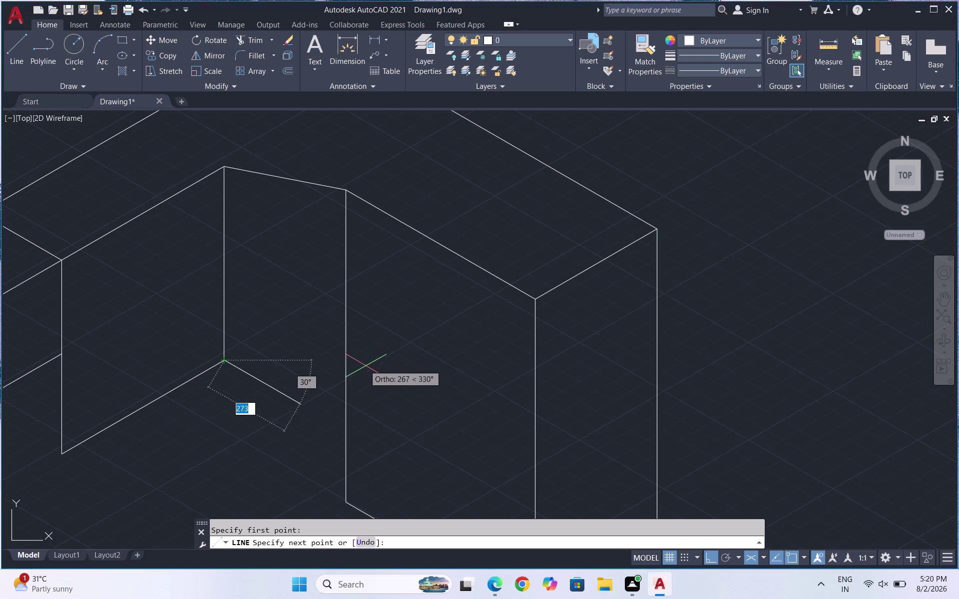
key(F5)
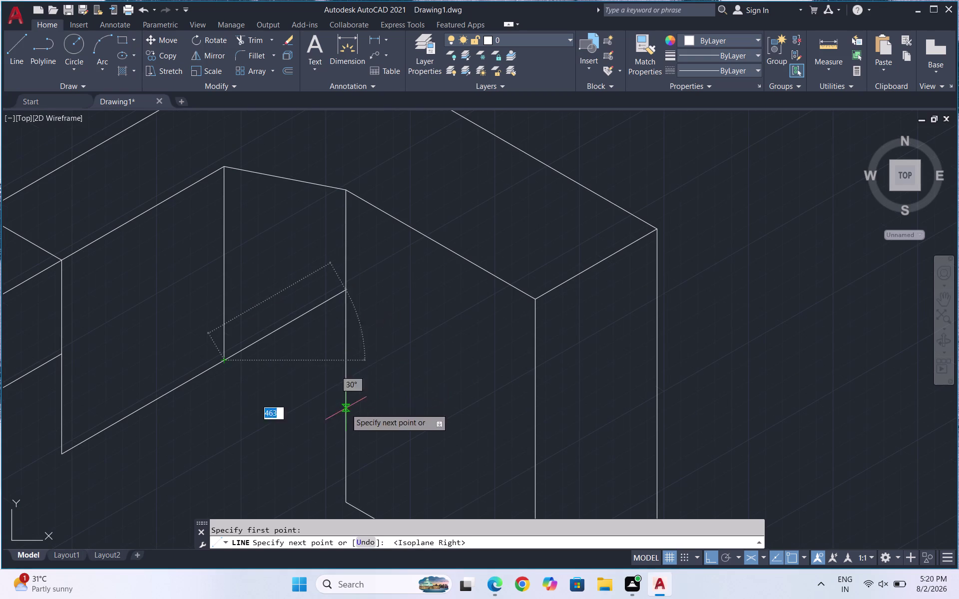
key(Escape)
scroll(down, 3)
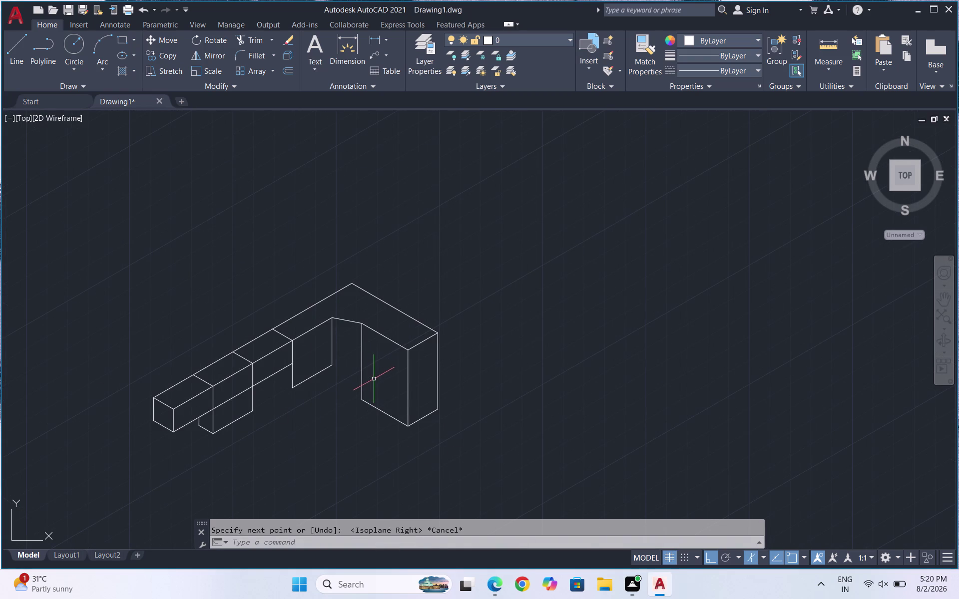
scroll(up, 3)
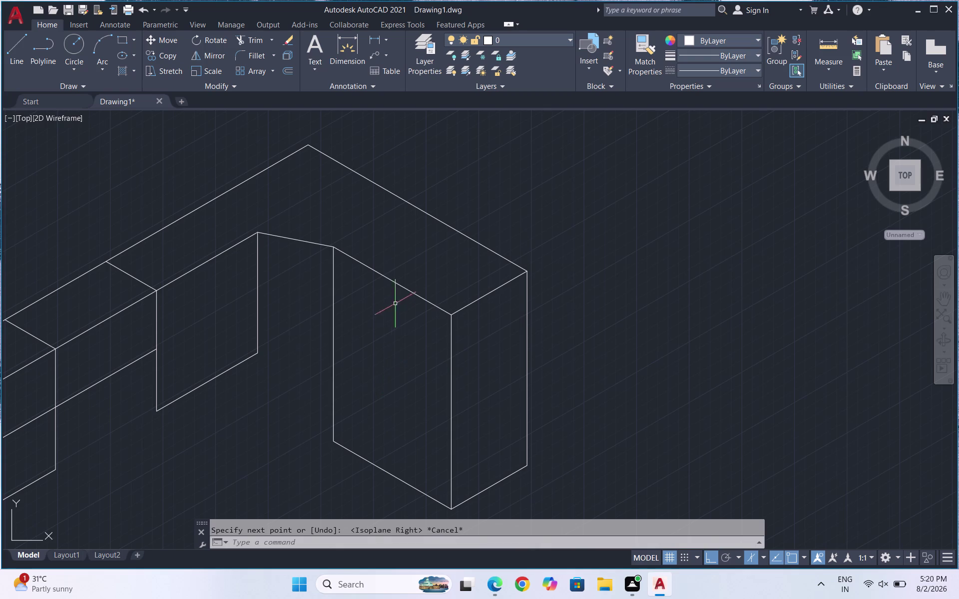
Select the three inner-face lines beside the right leg and delete them.
drag(408, 262, 309, 388)
drag(313, 409, 385, 465)
drag(386, 497, 377, 466)
click(317, 389)
key(Delete)
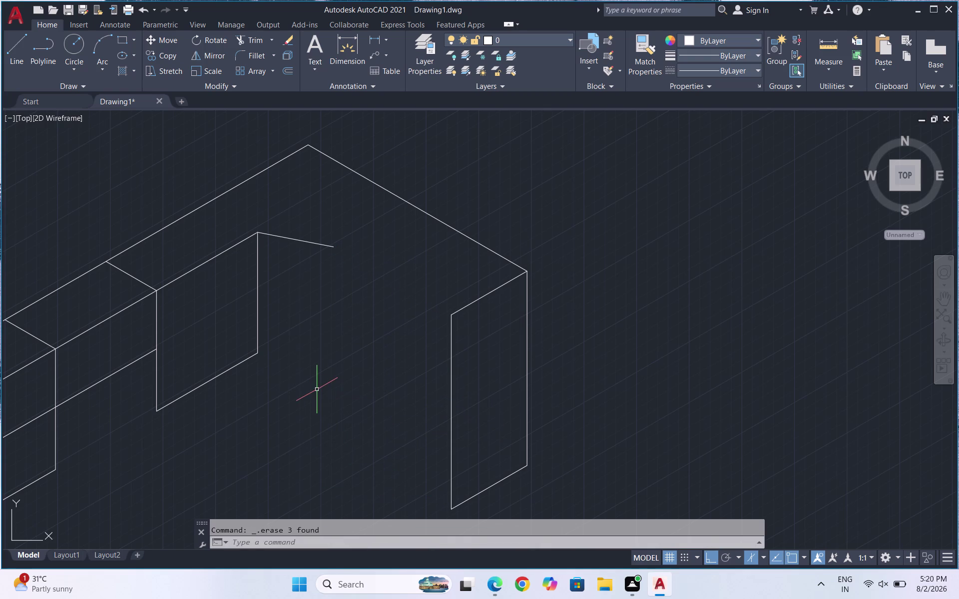
key(Escape)
From the leg panel corner, draw a 700-unit top edge and a 1000-unit vertical drop.
key(l)
key(Return)
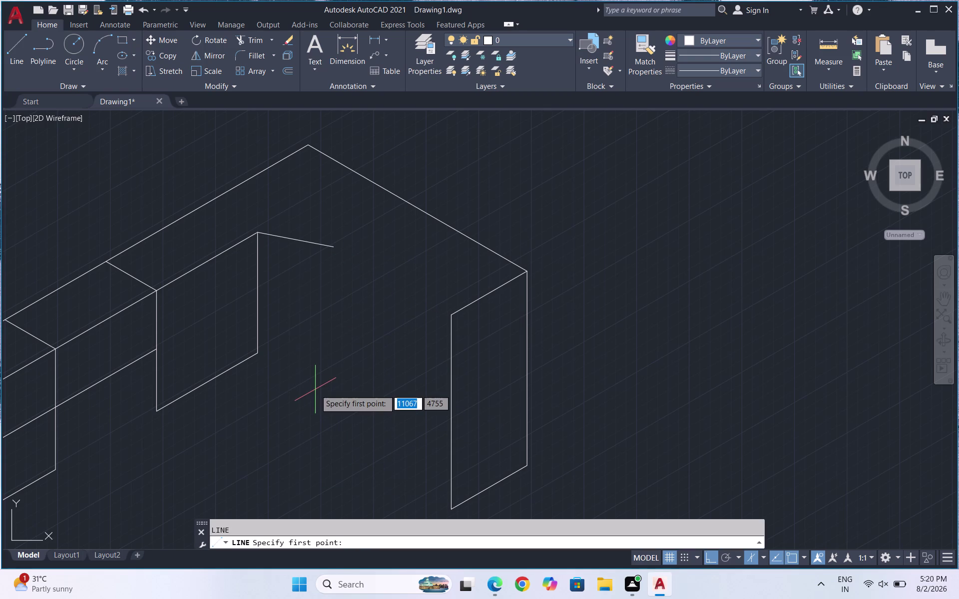
key(F5)
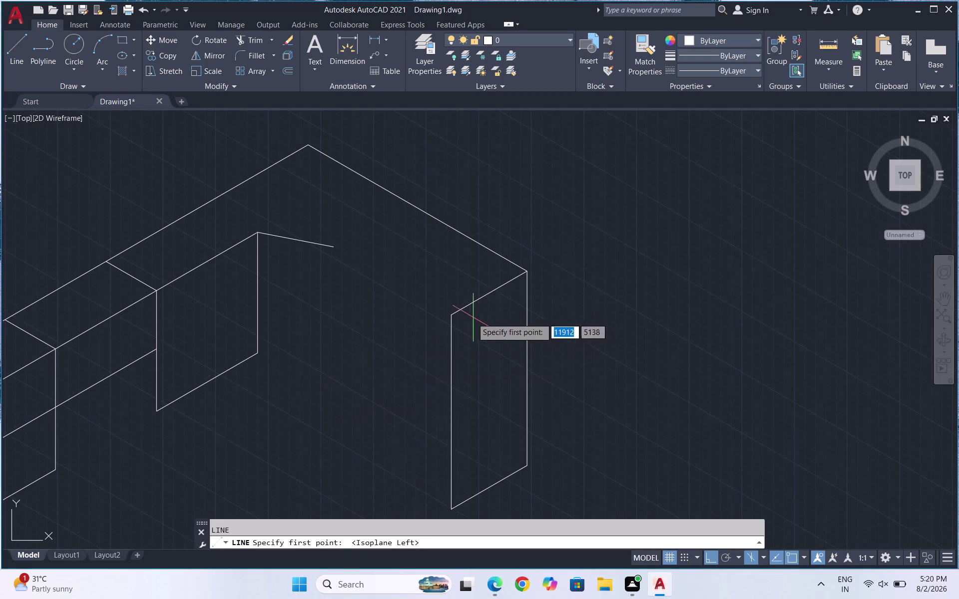
click(448, 312)
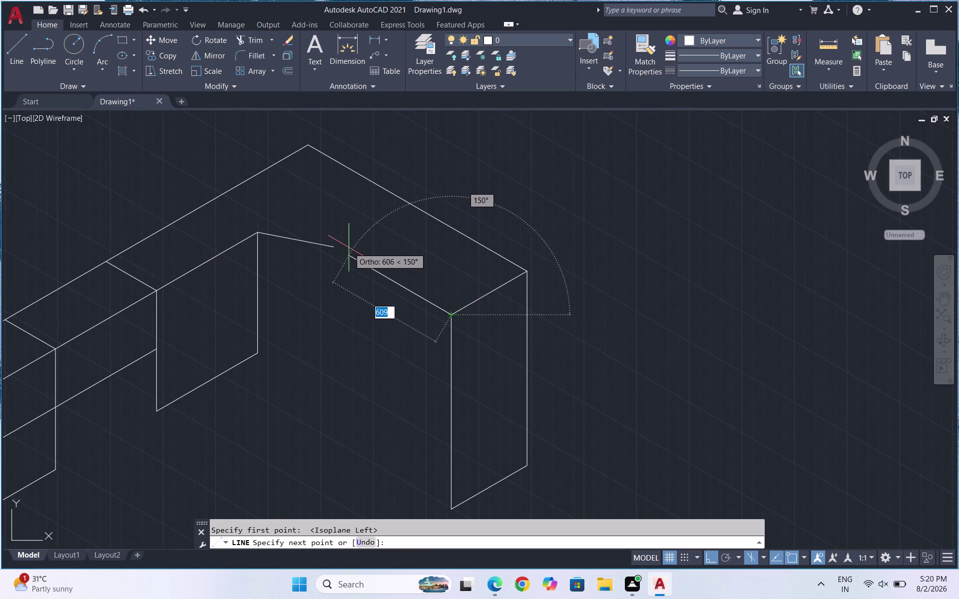
text(7)
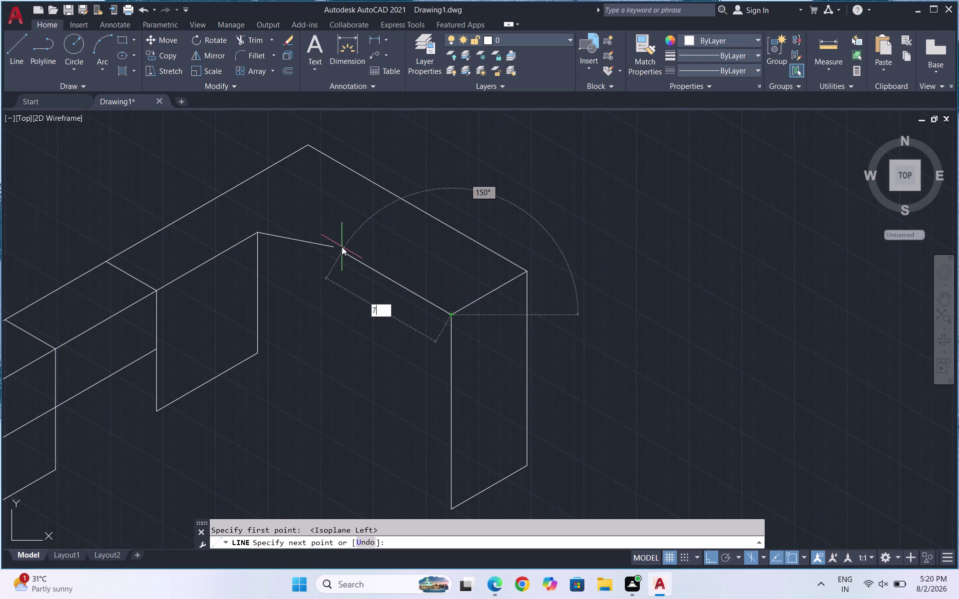
text(00)
key(Return)
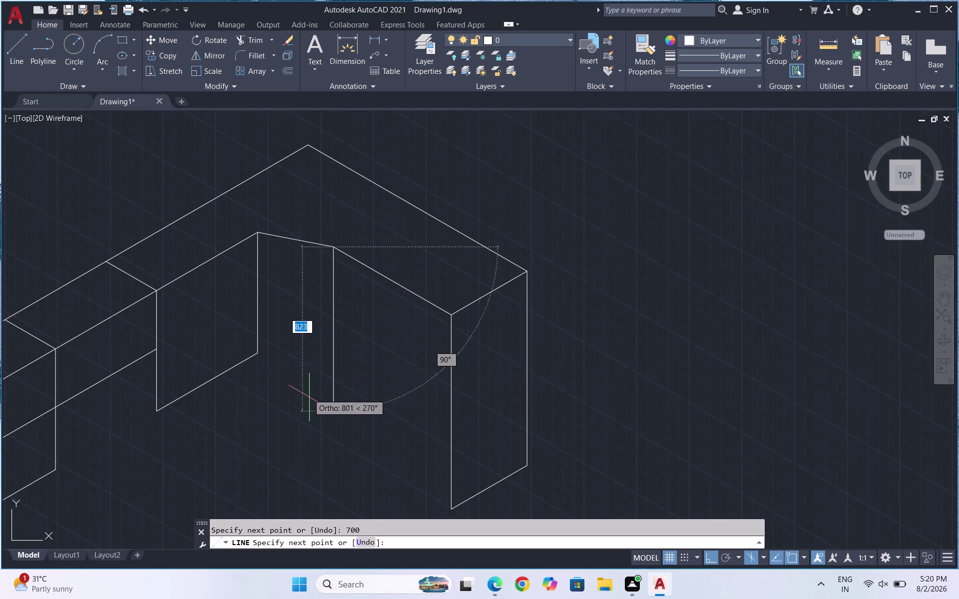
text(10)
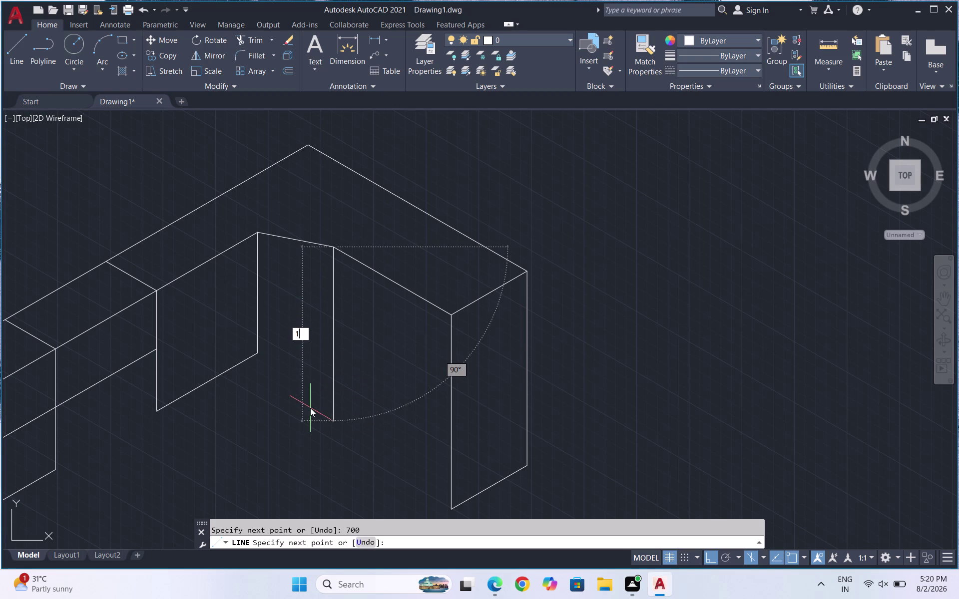
text(00)
key(Return)
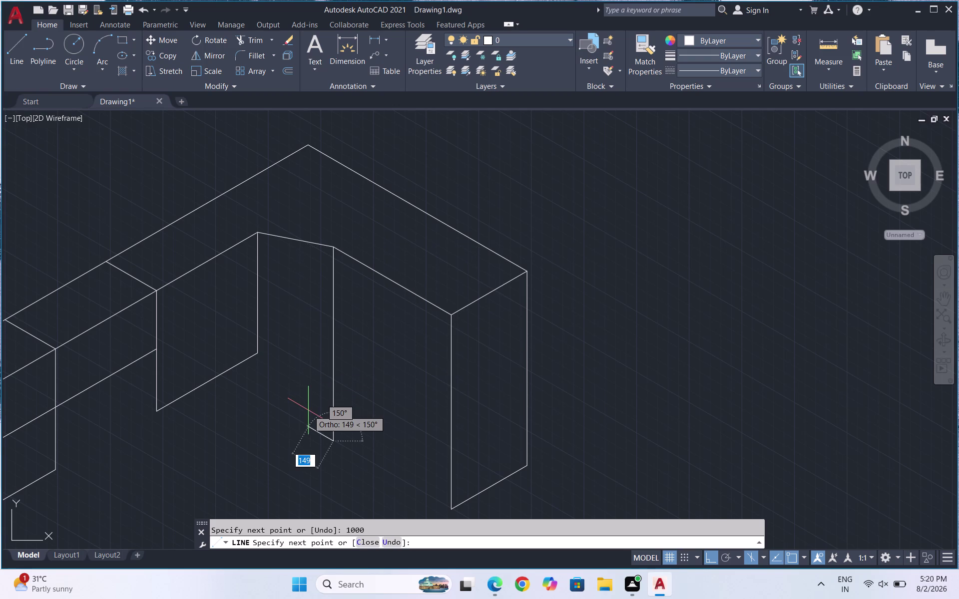
key(Escape)
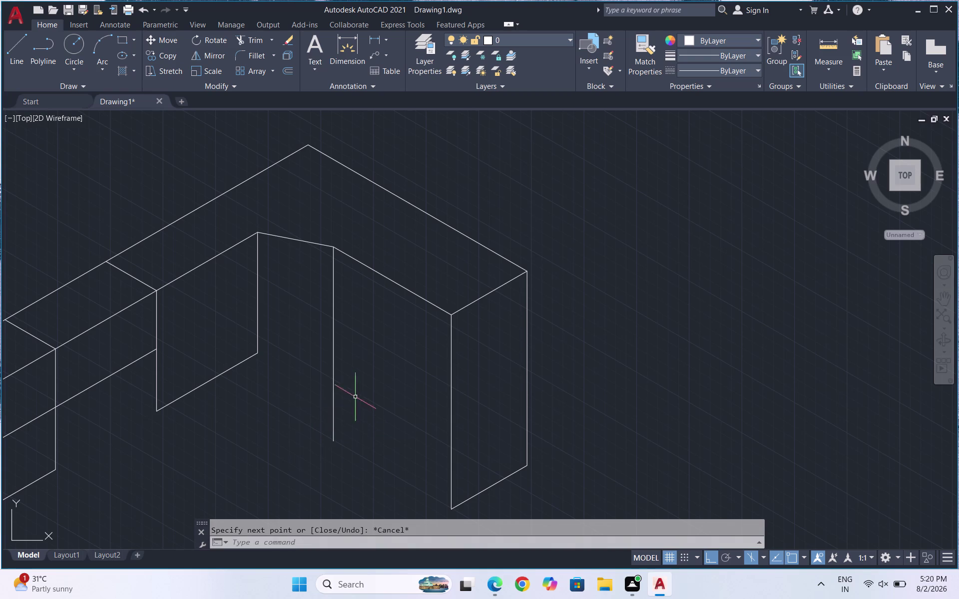
scroll(down, 3)
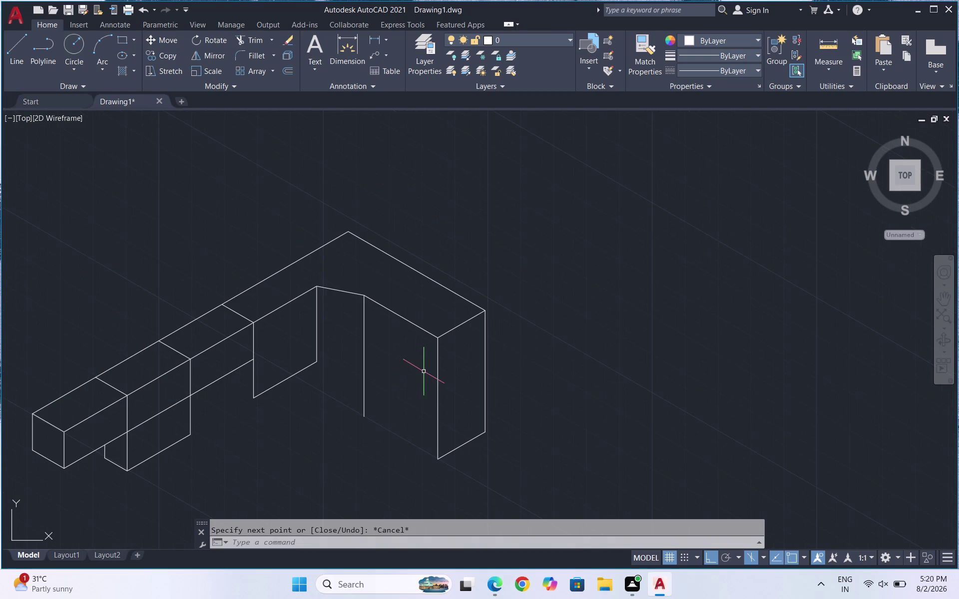
Draw a slanted 150° bottom edge from the right leg's bottom corner to the inner vertical edge.
scroll(up, 3)
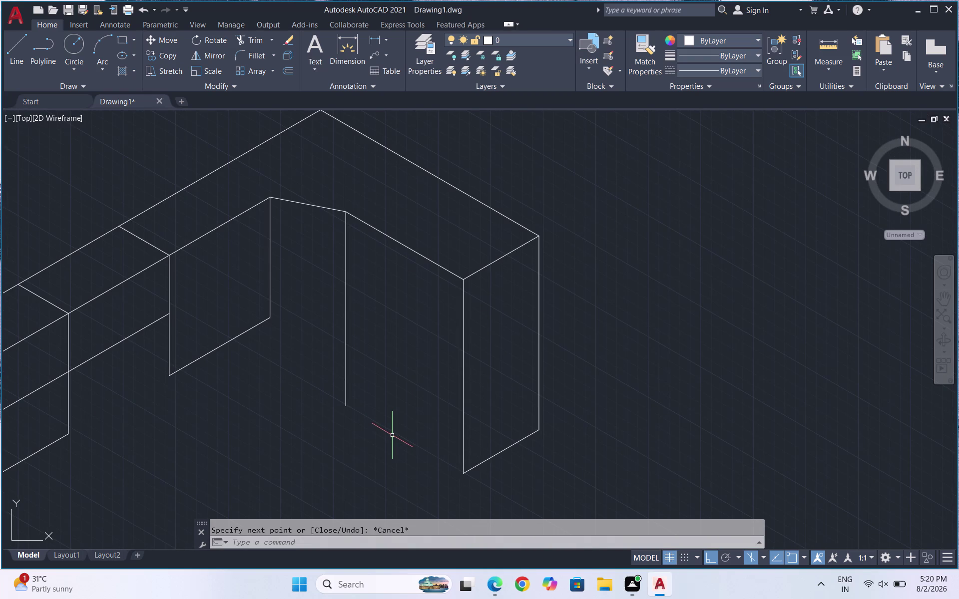
key(l)
key(Return)
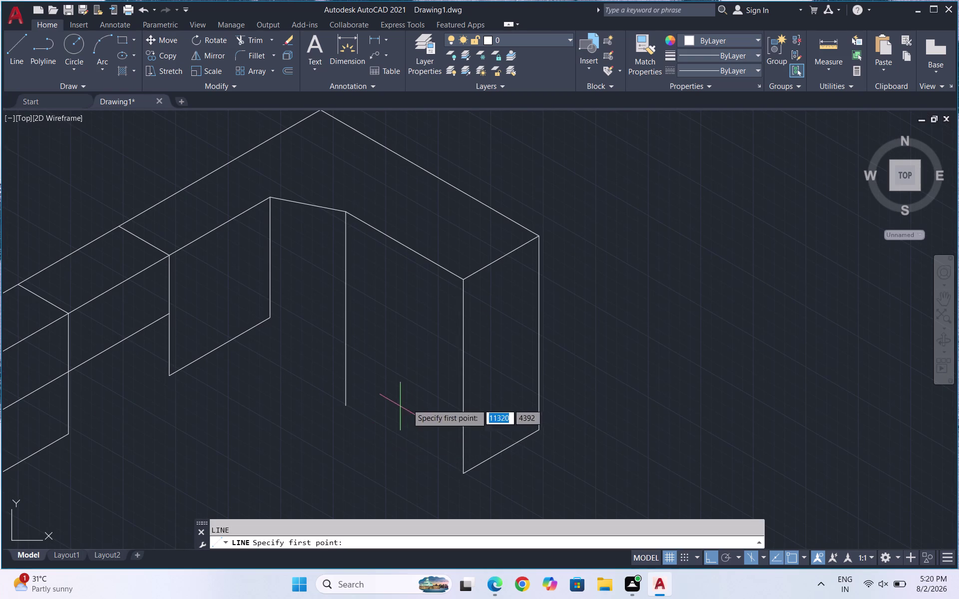
click(462, 476)
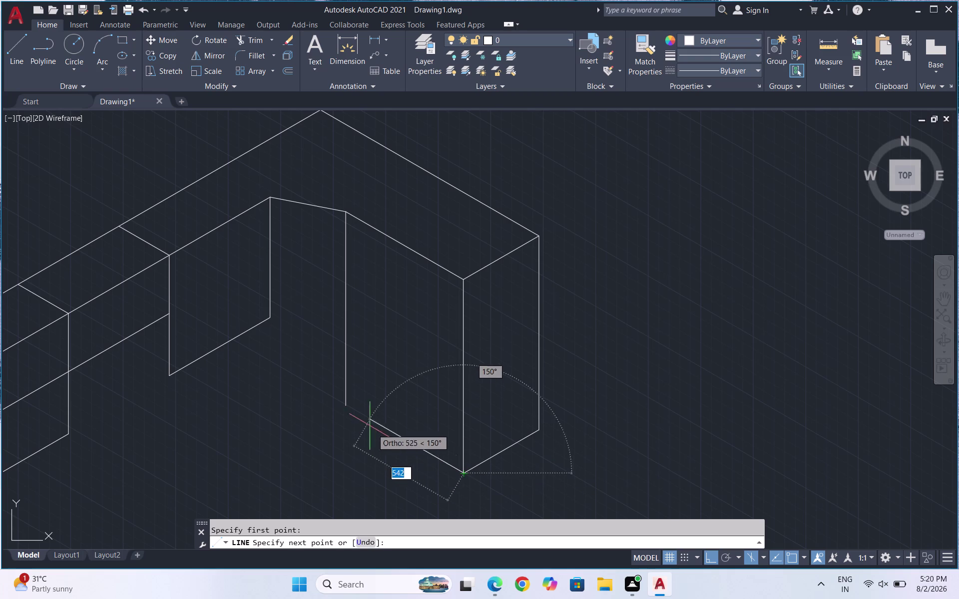
click(346, 407)
key(Escape)
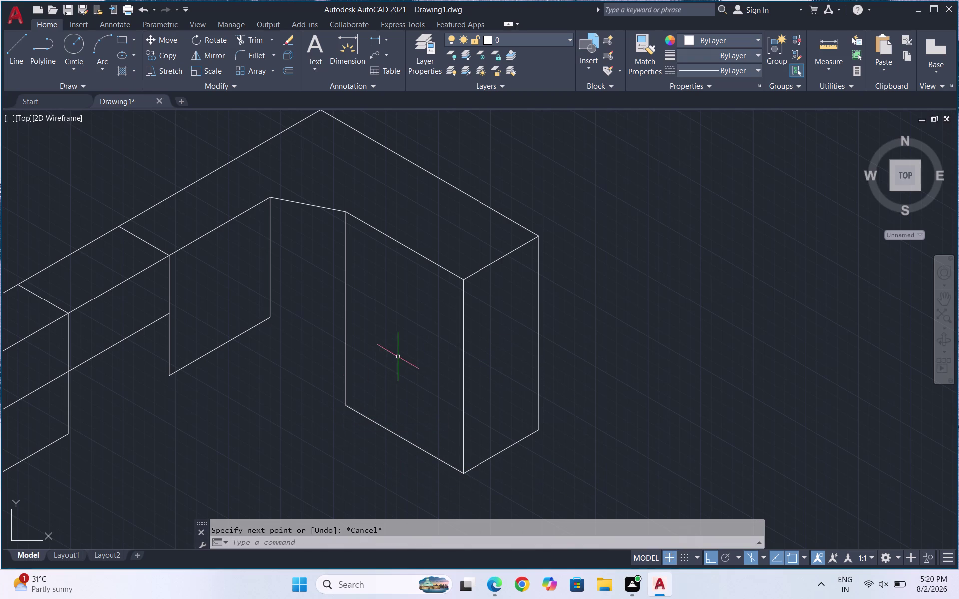
Draw the middle panel's slanted bottom edge and a short upright edge up to the notch's corner.
scroll(down, 3)
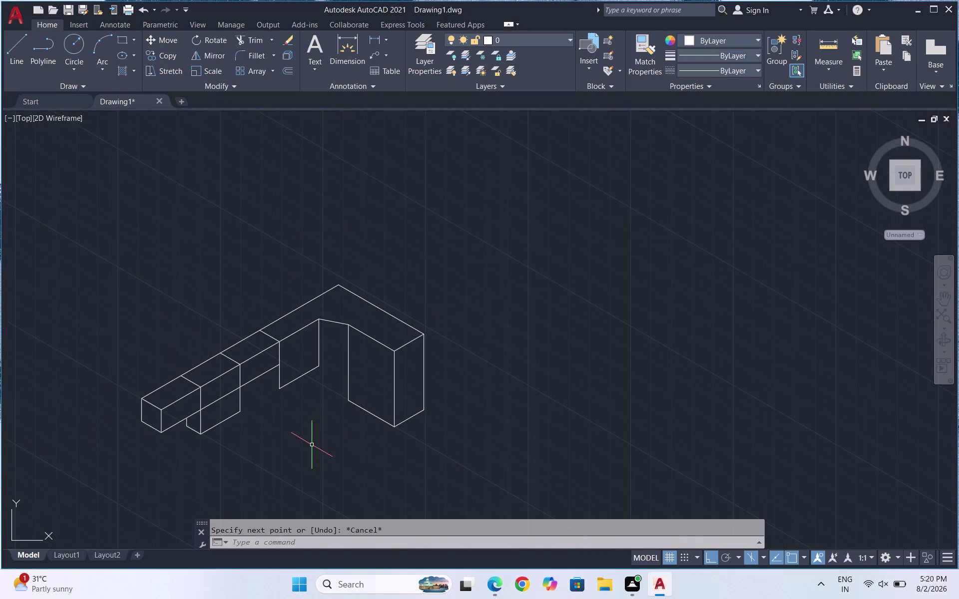
scroll(up, 3)
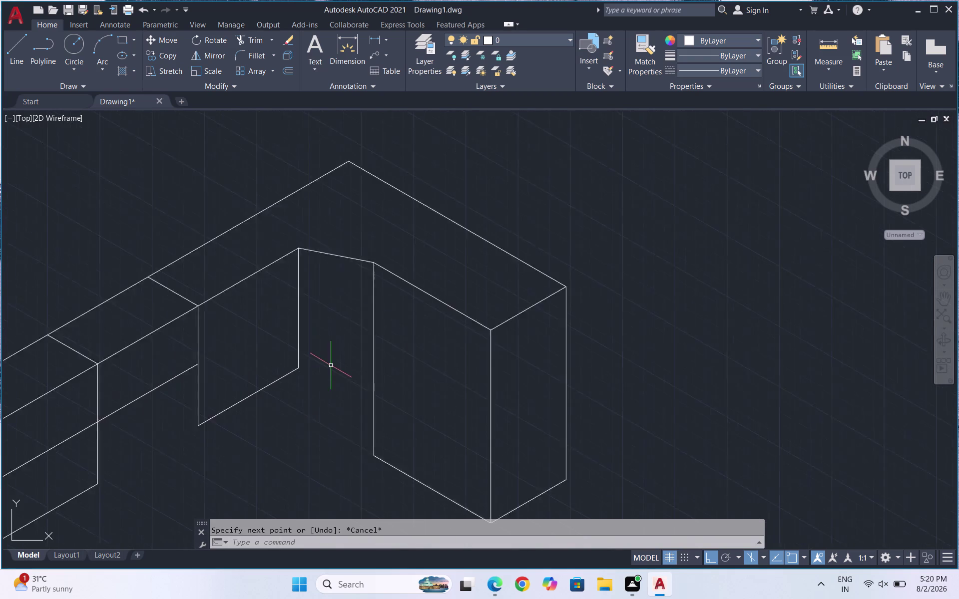
scroll(up, 3)
scroll(down, 3)
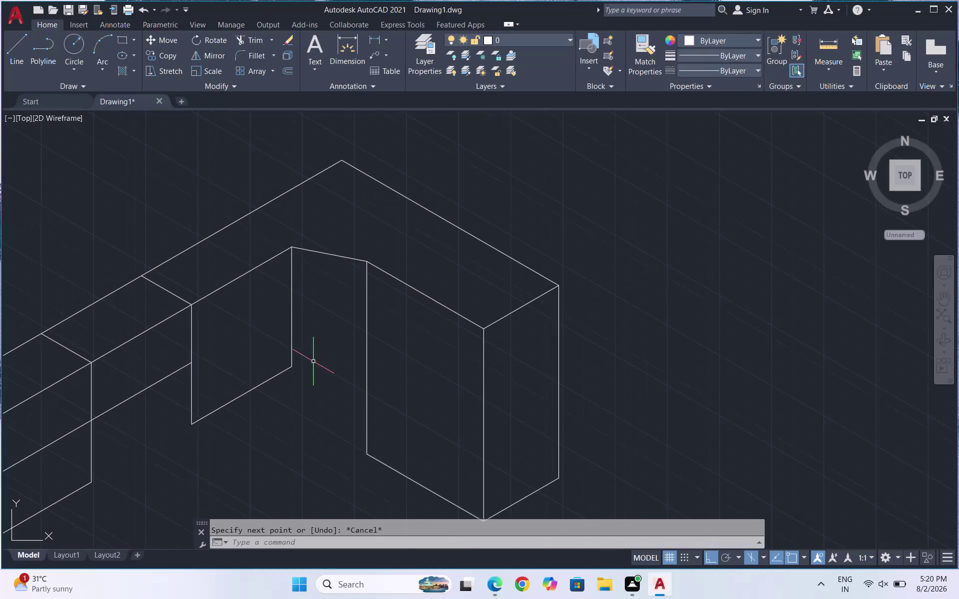
key(l)
key(Return)
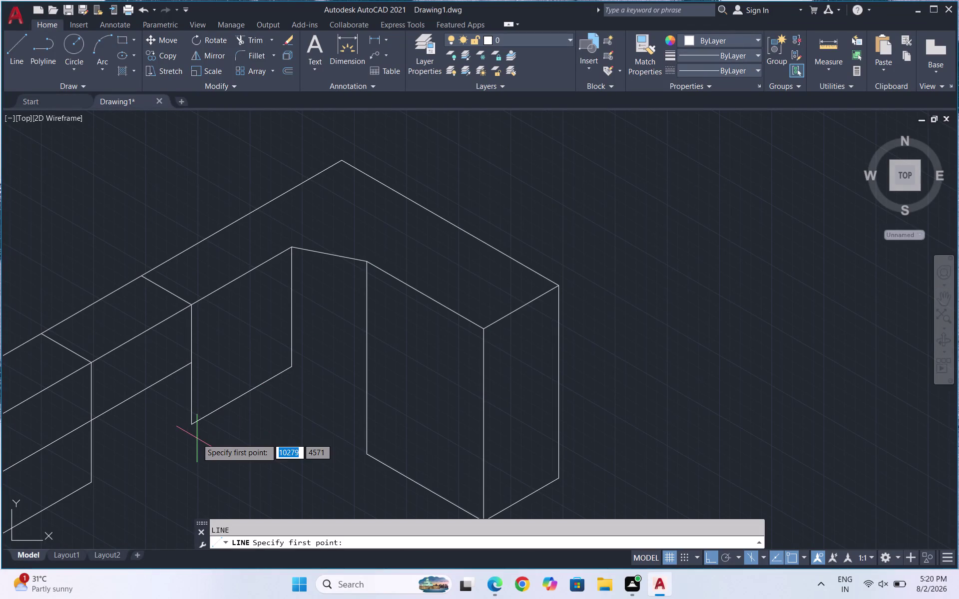
scroll(up, 3)
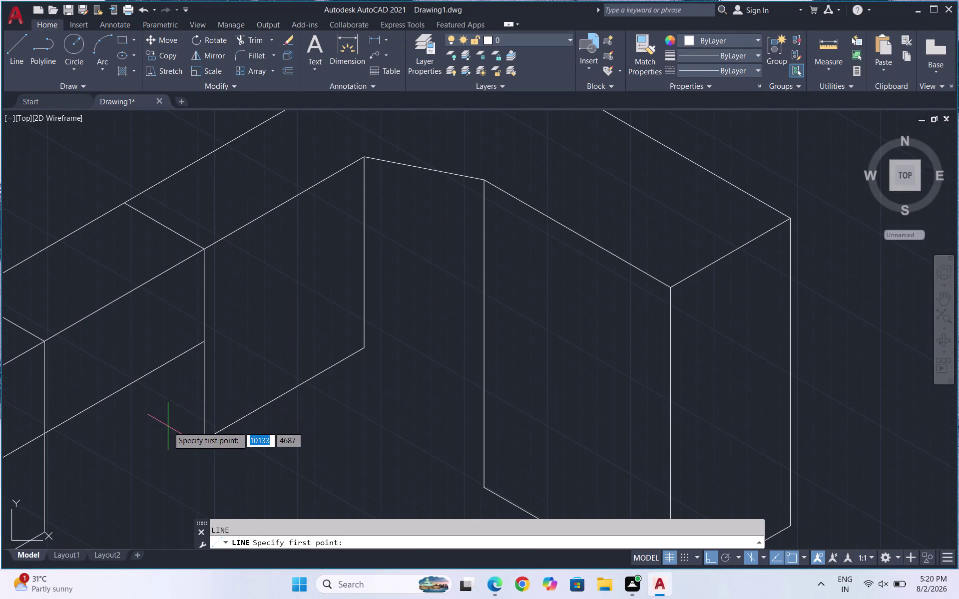
scroll(up, 3)
click(224, 447)
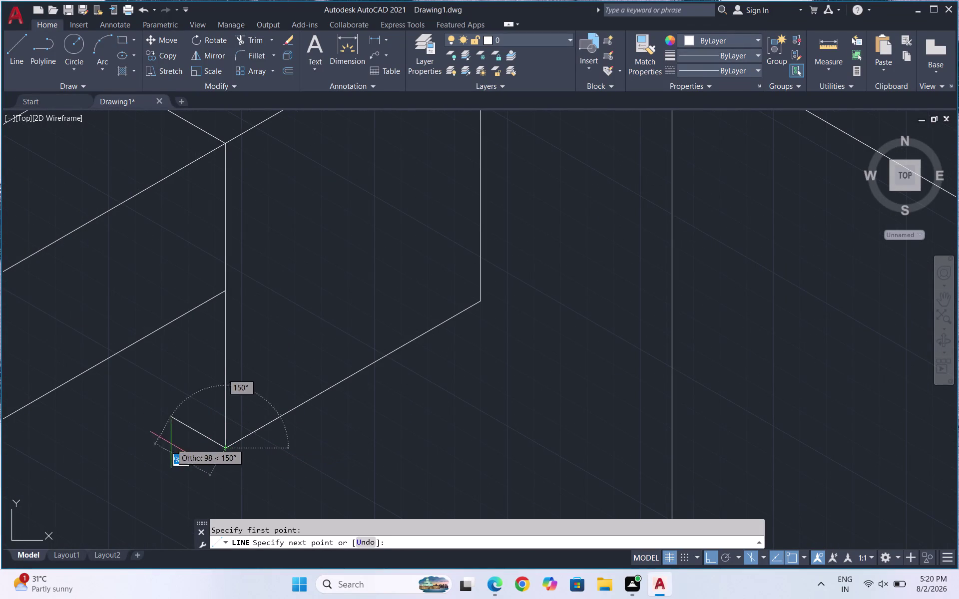
click(146, 419)
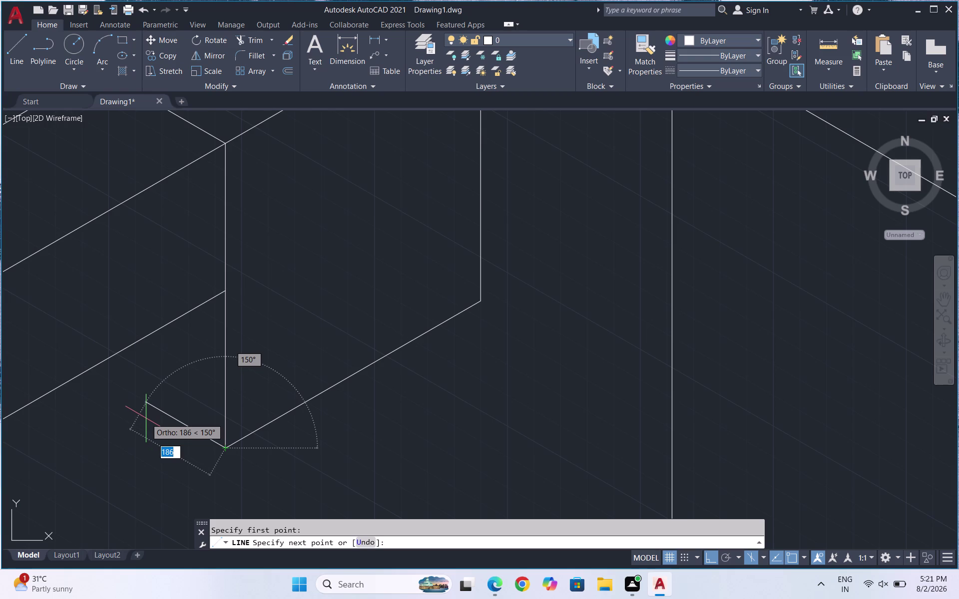
click(145, 332)
key(Escape)
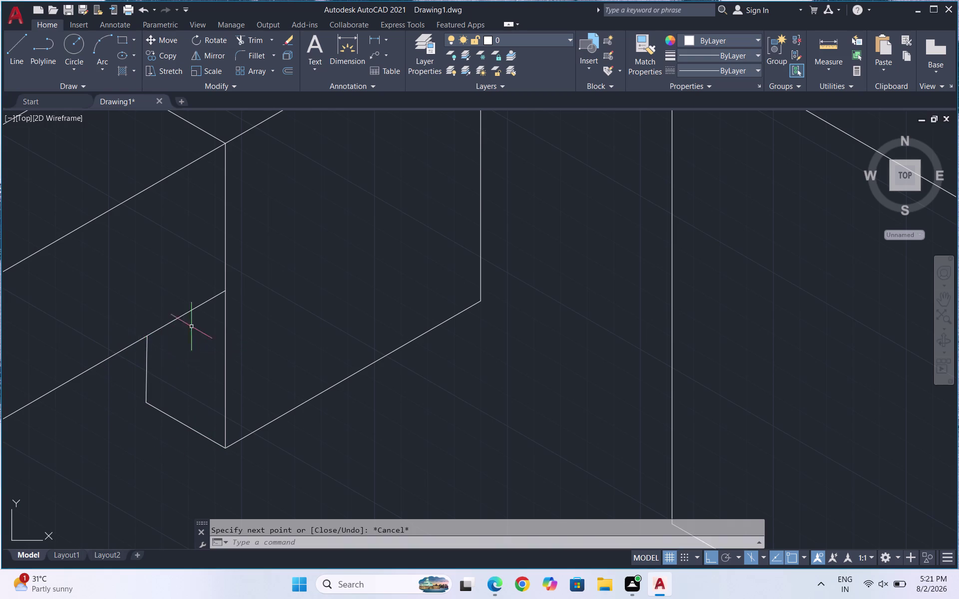
scroll(down, 3)
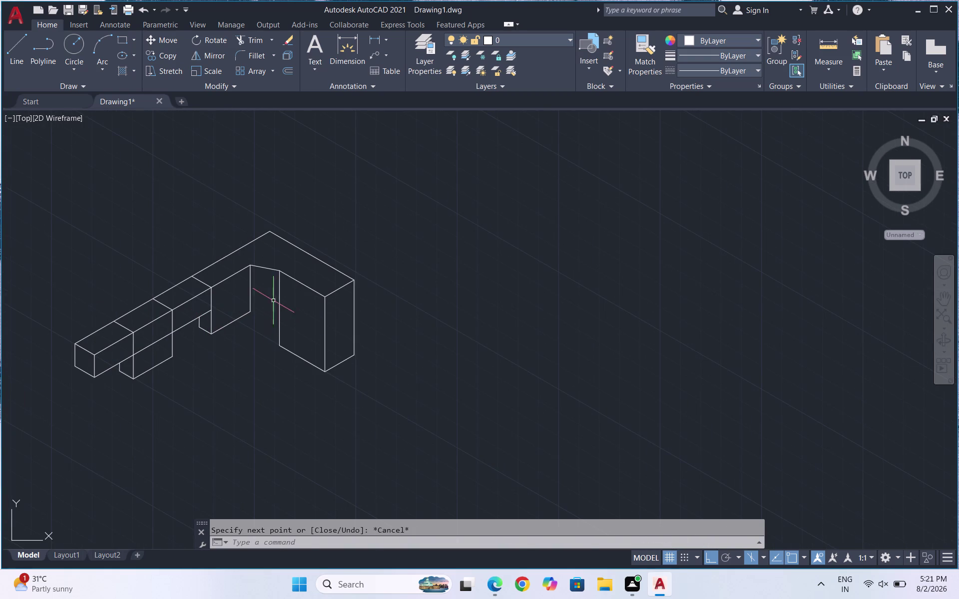
Draw a short edge on the right isoplane from the middle panel's lower corner to the inner vertical edge.
scroll(up, 3)
key(l)
key(Return)
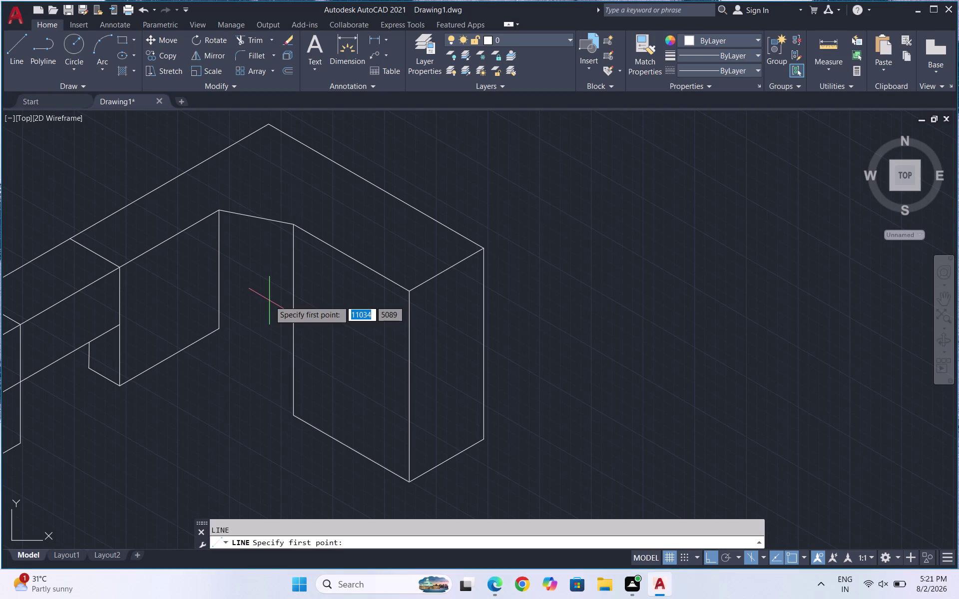
click(219, 329)
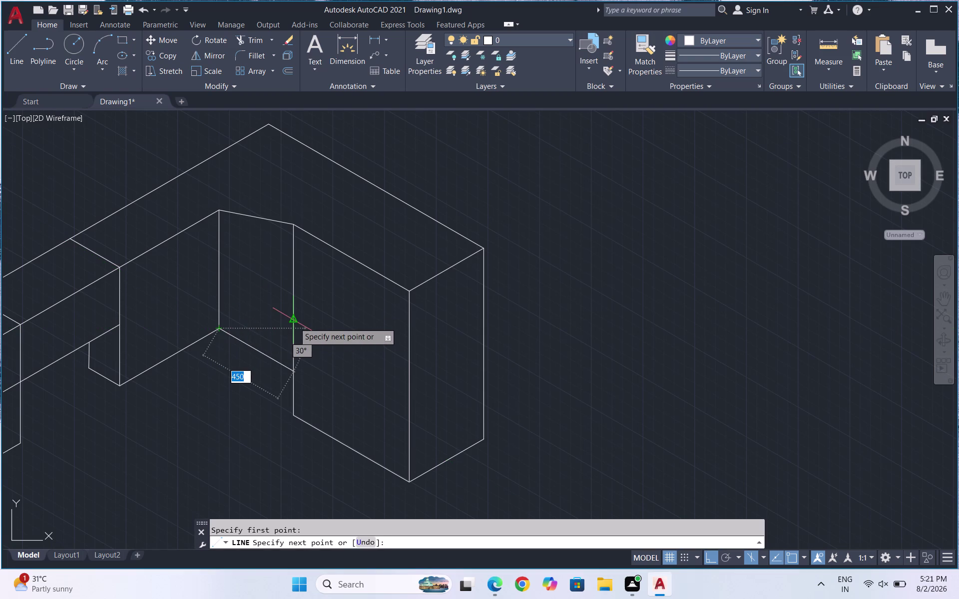
key(F5)
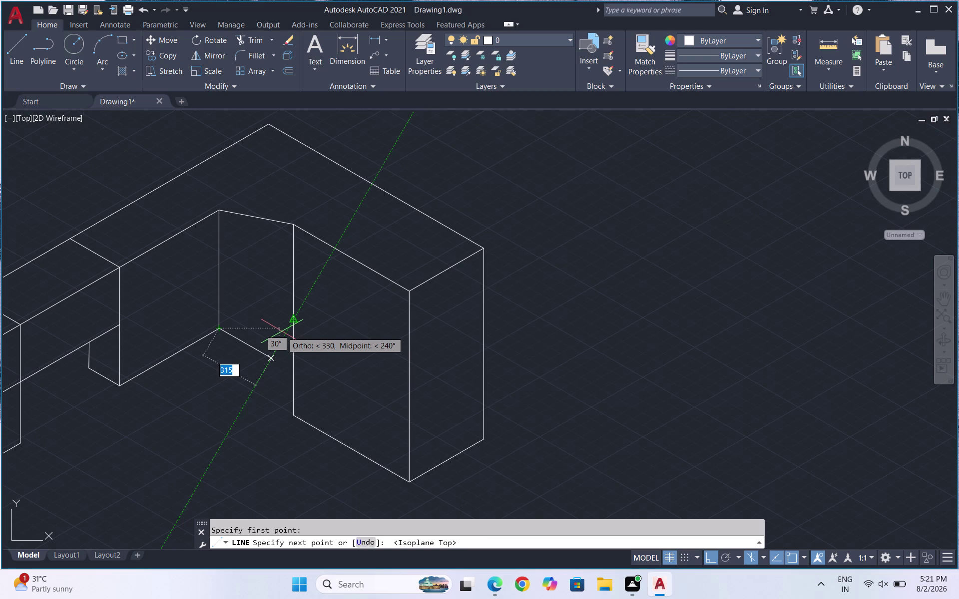
key(F5)
scroll(up, 3)
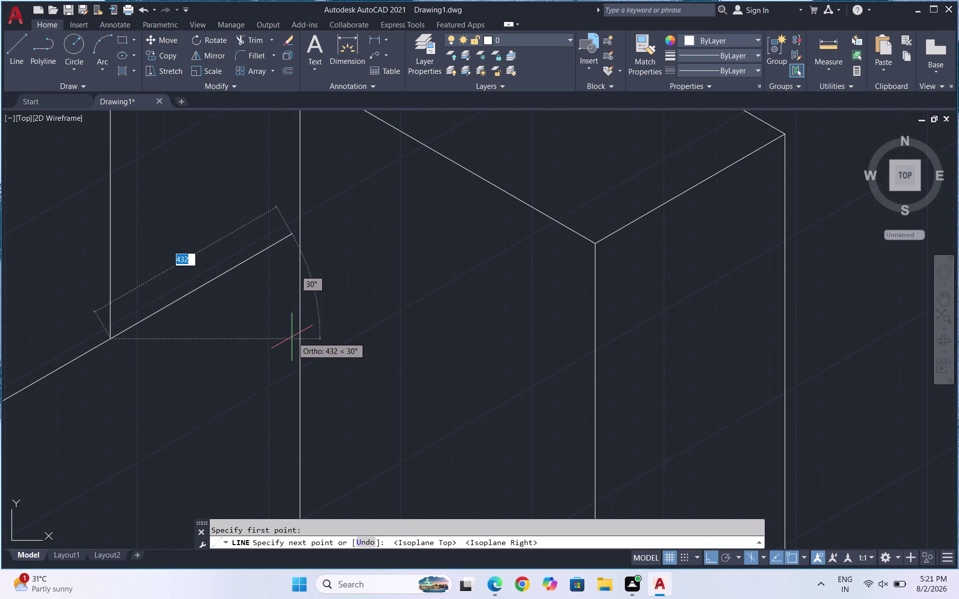
click(300, 334)
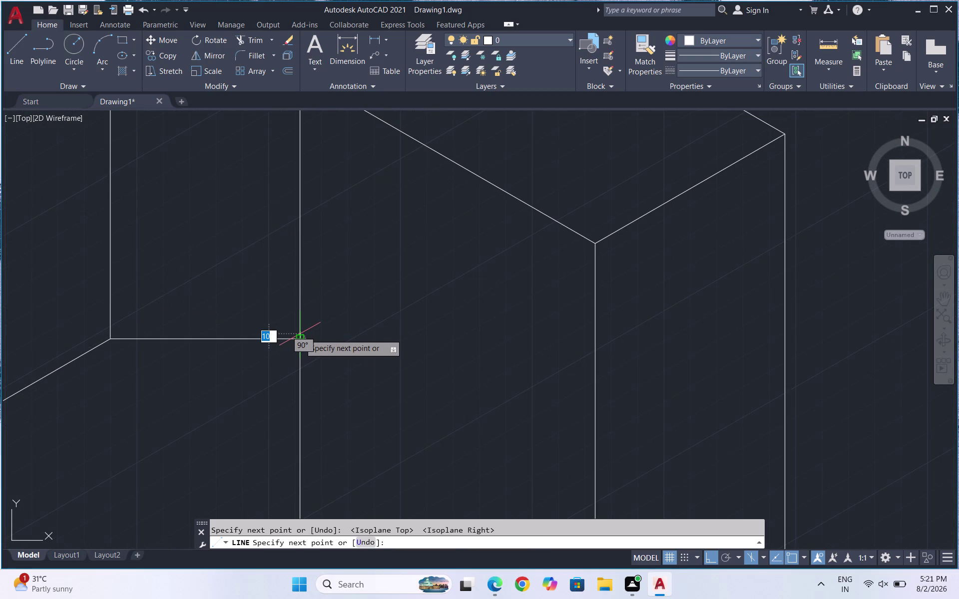
key(Escape)
scroll(down, 3)
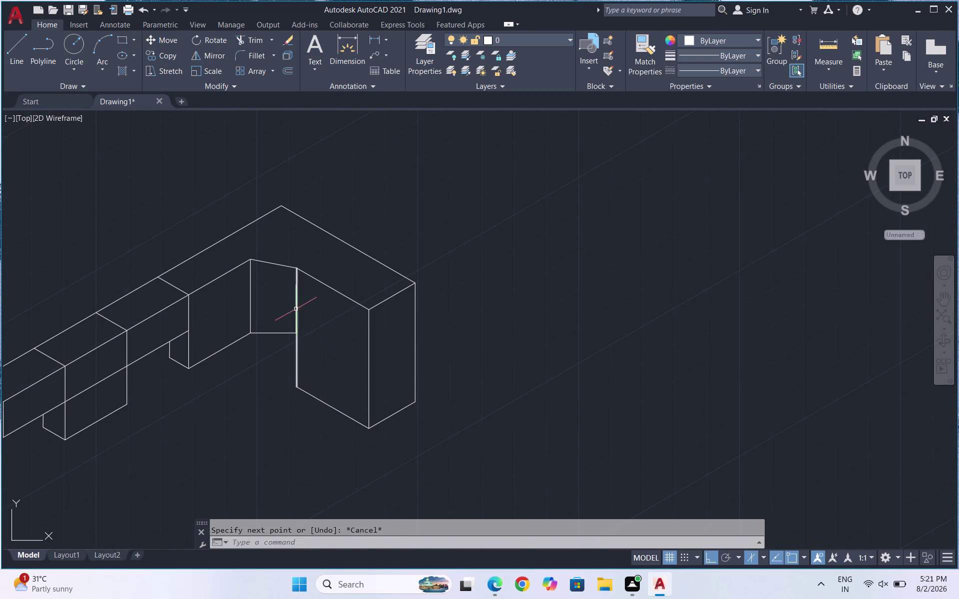
scroll(up, 3)
Erase the stray short line joining the inner panel's lower ends, then zoom out.
click(258, 367)
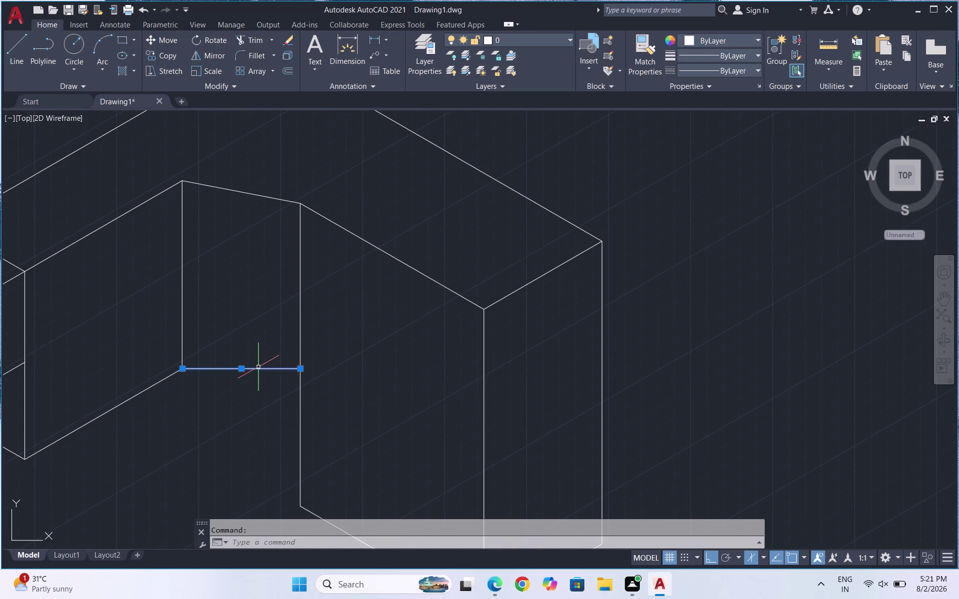
key(Delete)
scroll(down, 3)
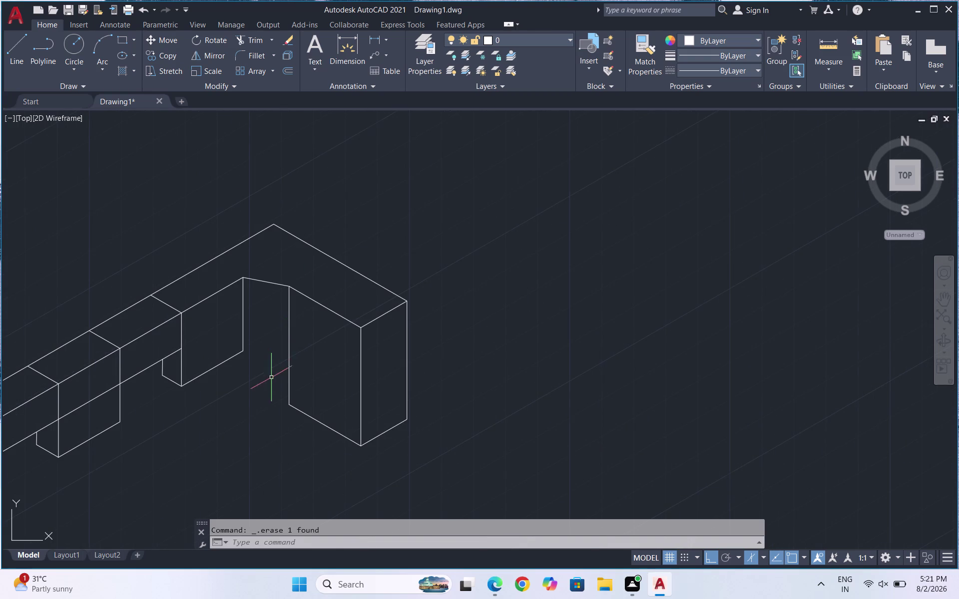
scroll(down, 3)
scroll(up, 3)
scroll(down, 3)
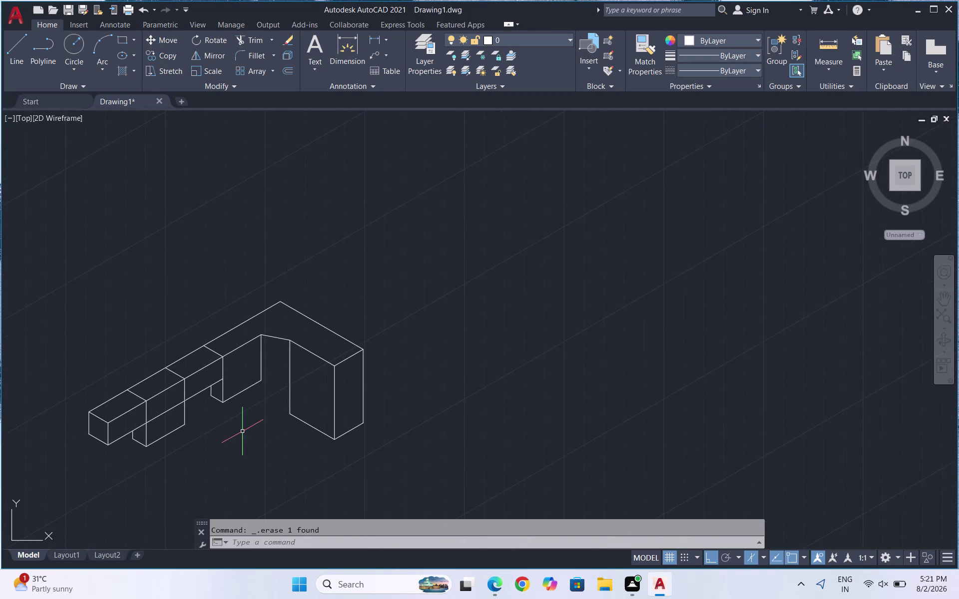
scroll(up, 3)
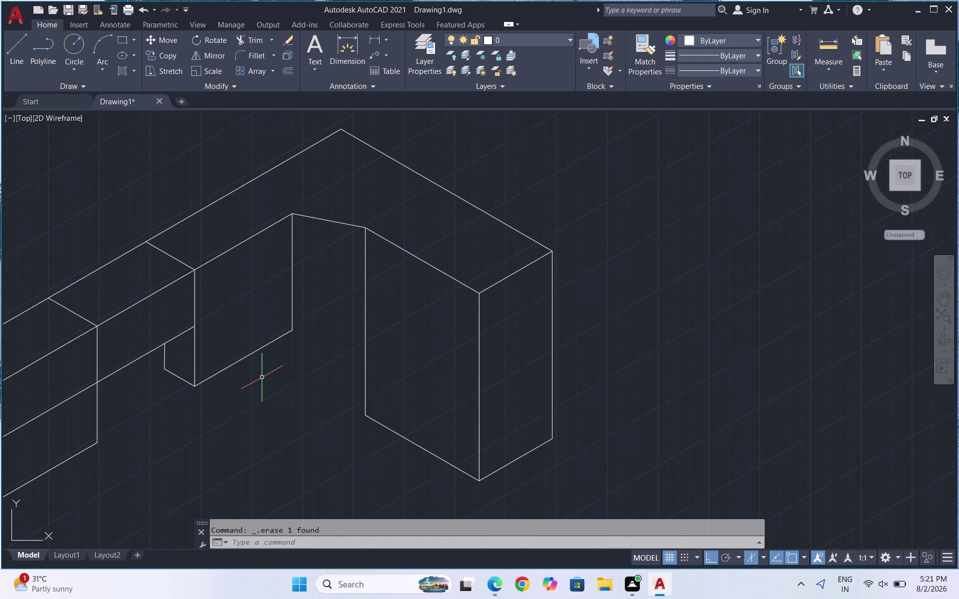
scroll(down, 3)
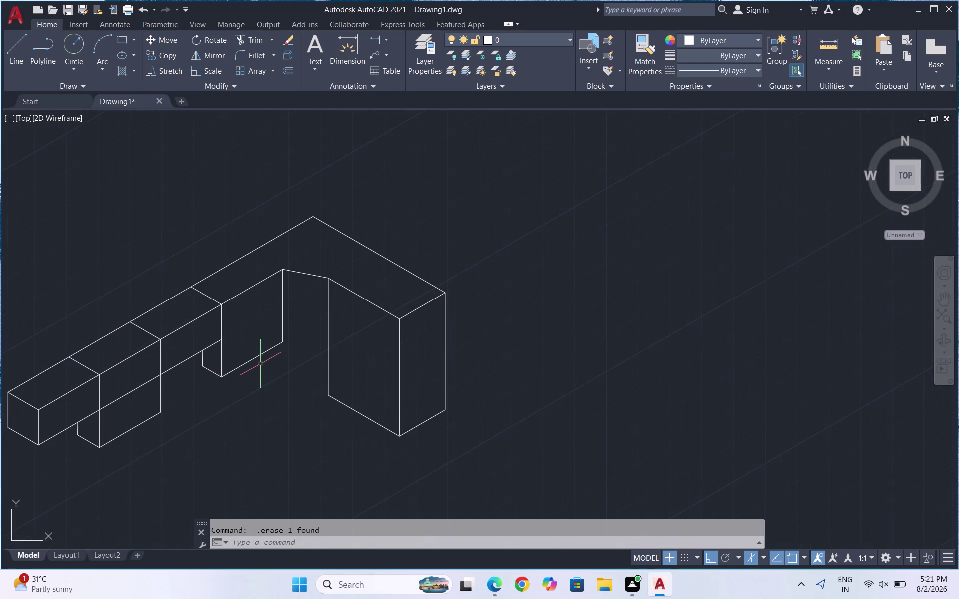